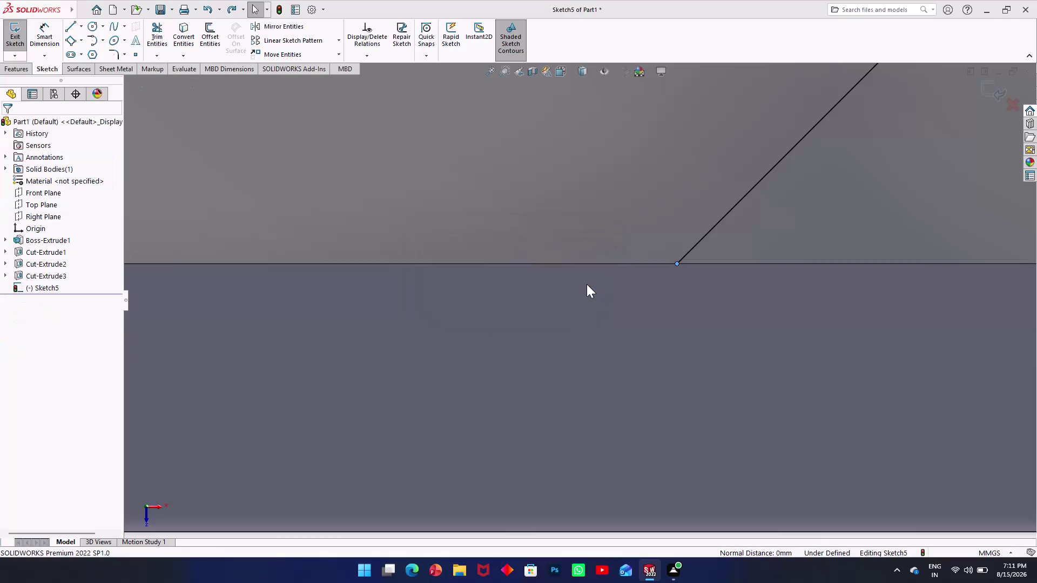
Exit the sketch and start a Rib feature from Sketch5's 45° corner line.
click(11, 36)
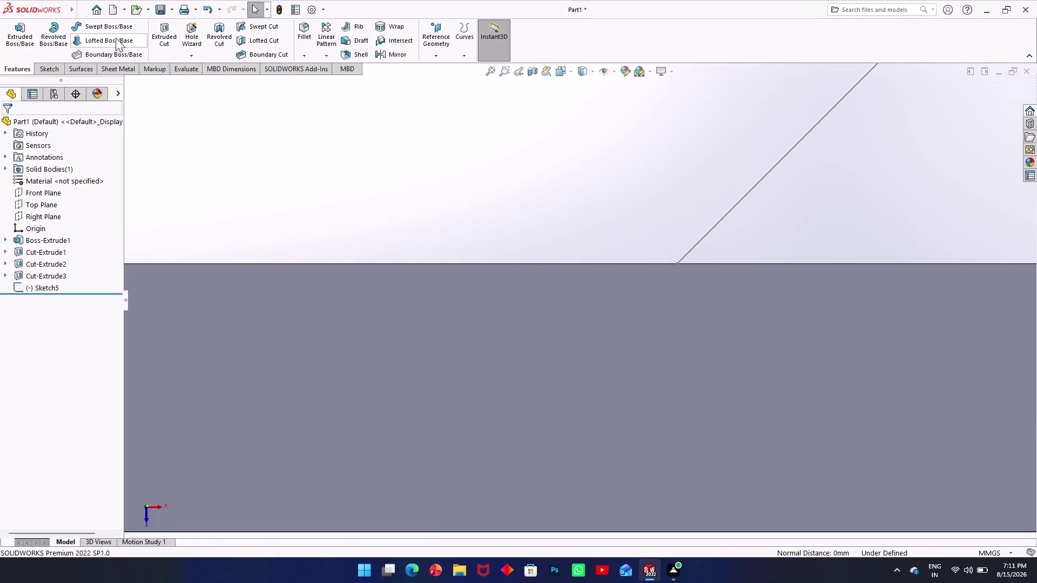
scroll(down, 3)
scroll(up, 3)
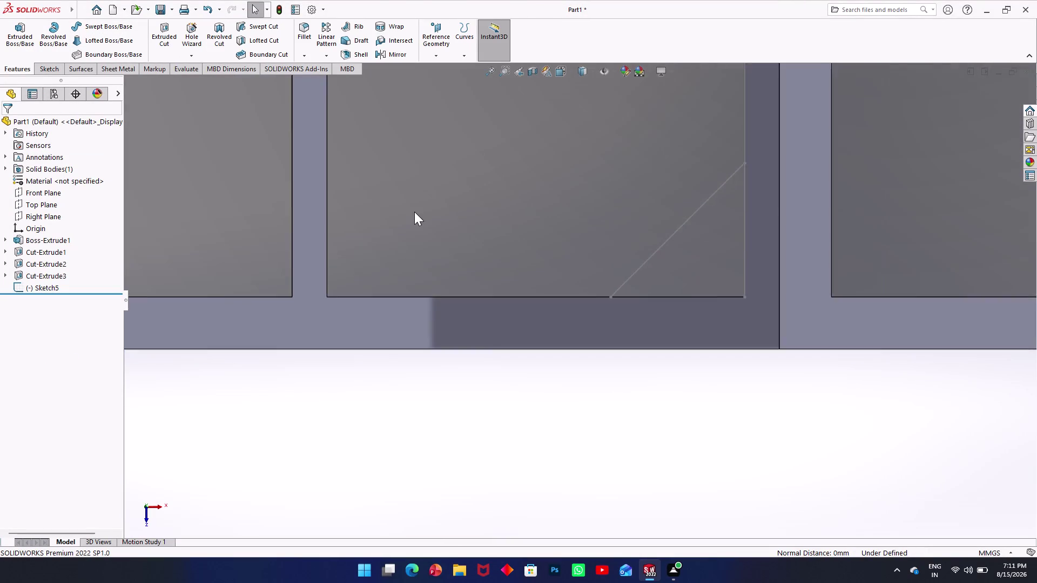
scroll(up, 3)
scroll(down, 3)
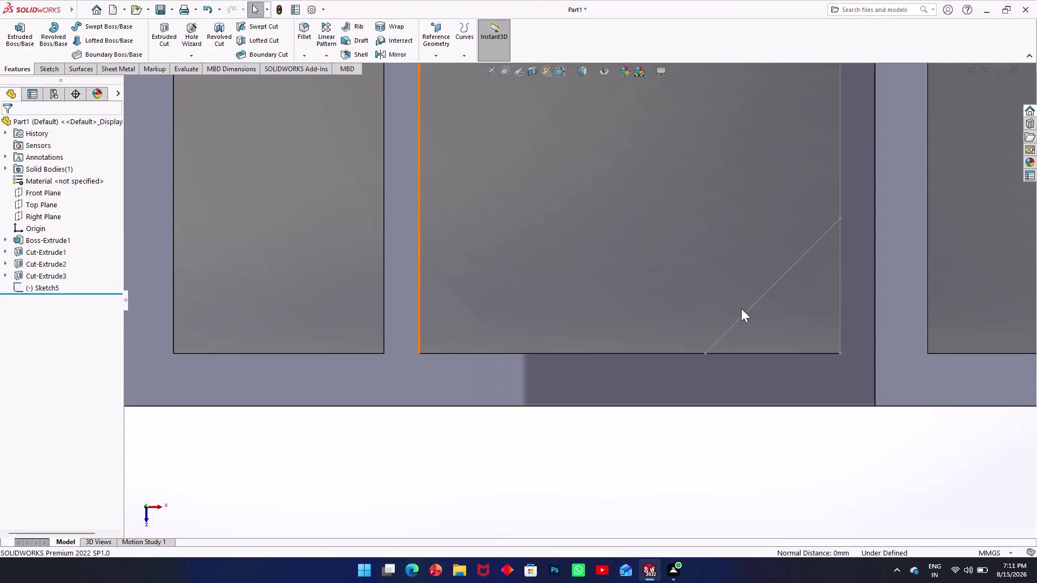
click(745, 314)
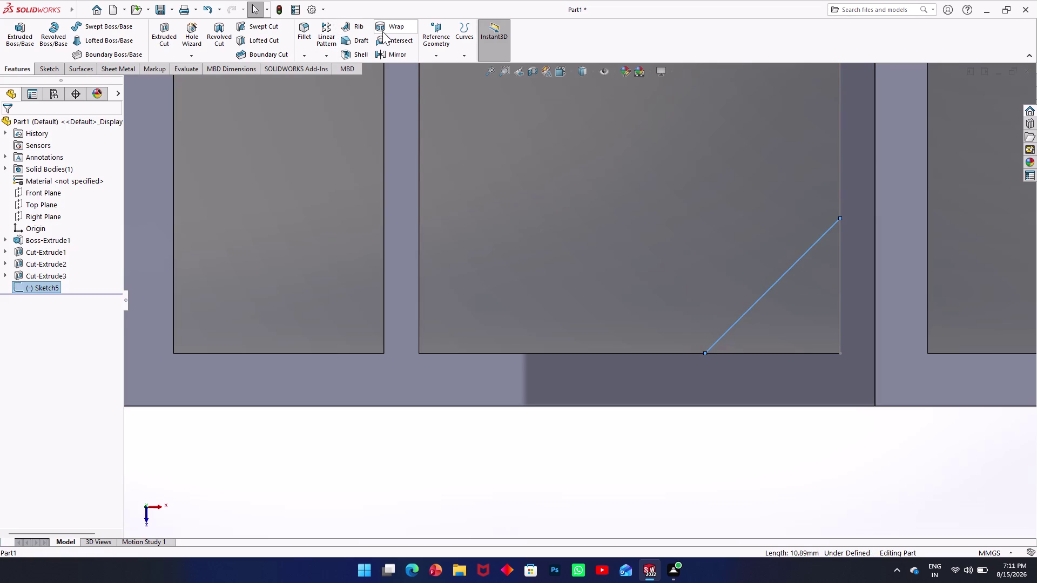
click(367, 29)
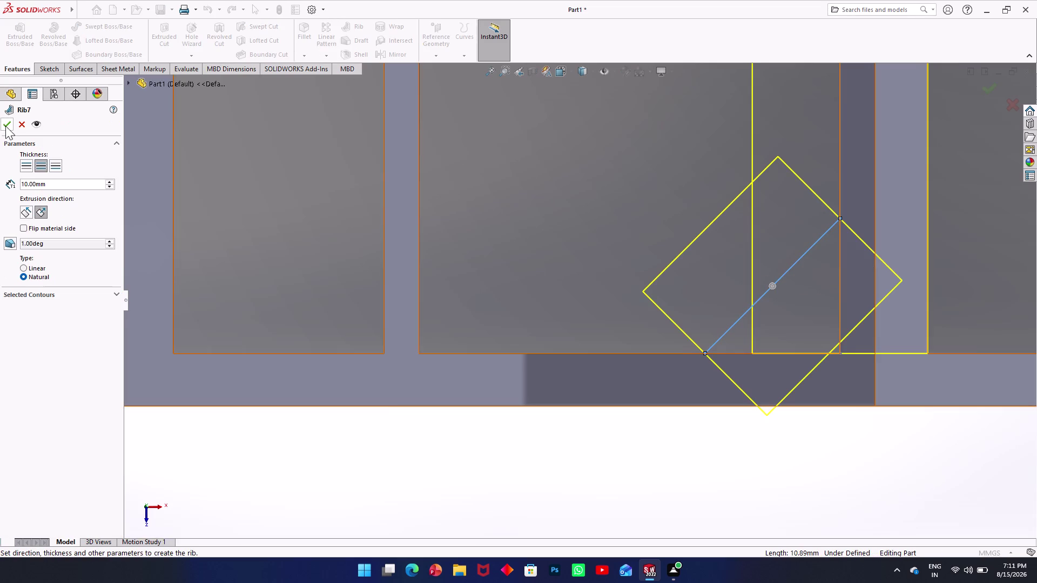
Set the rib thickness to 0.5 mm and try to create the rib.
drag(66, 181, 11, 185)
text(0.5)
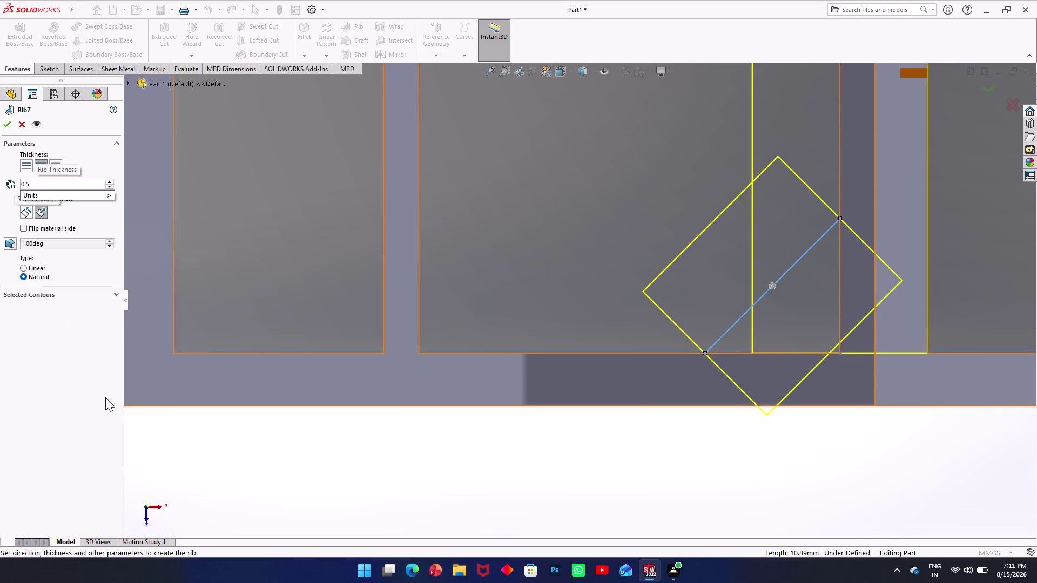
click(206, 486)
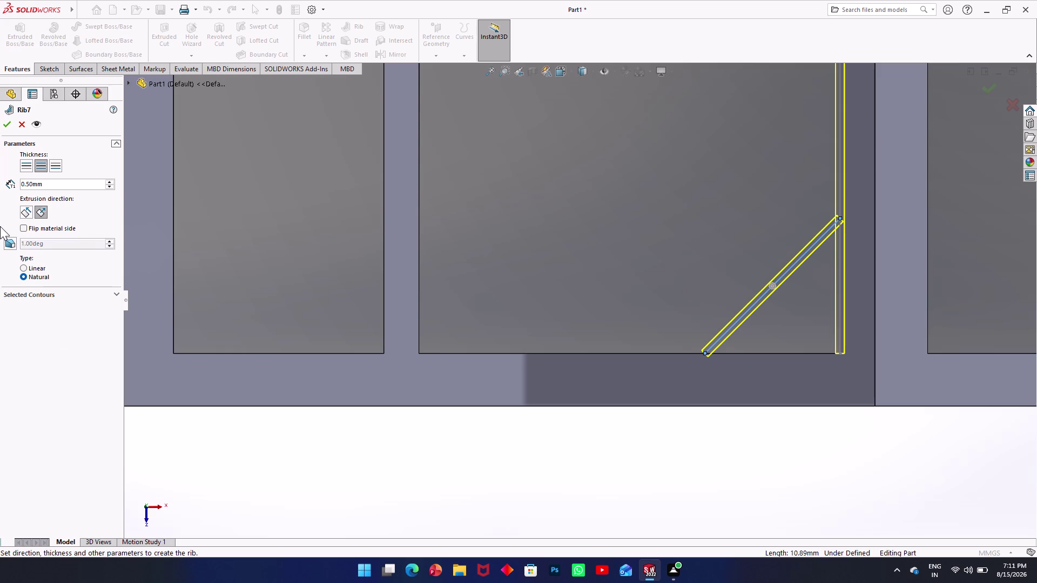
click(9, 125)
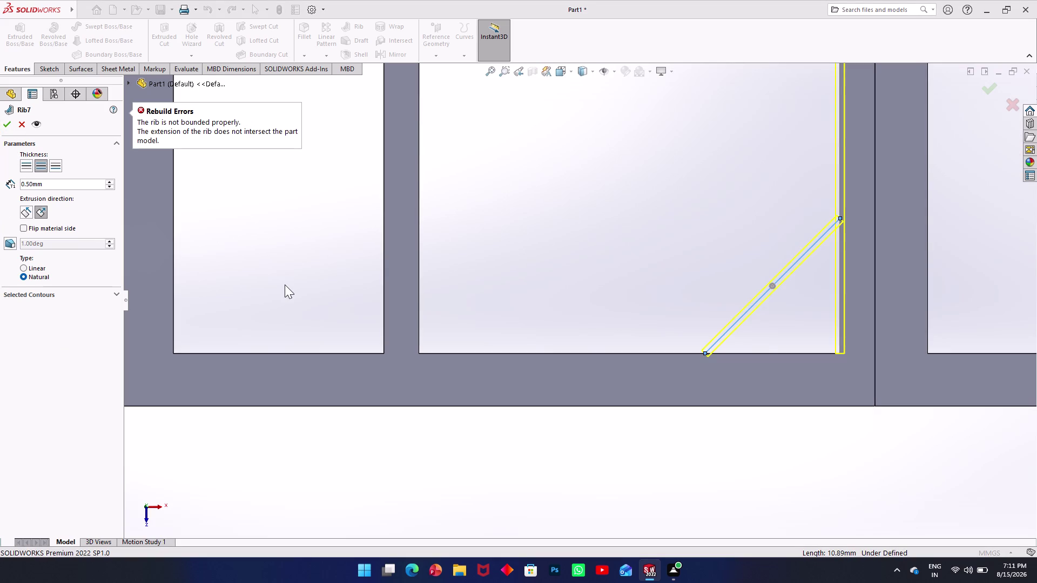
Undo and cancel the failed rib after the rebuild error.
key(ctrl+z)
key(ctrl+z)
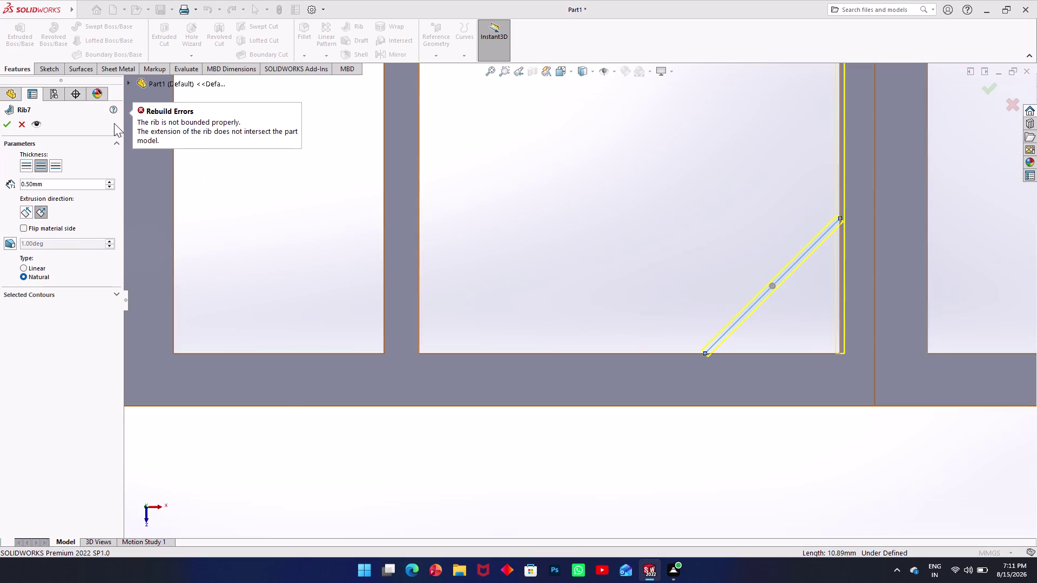
click(21, 127)
key(ctrl+z)
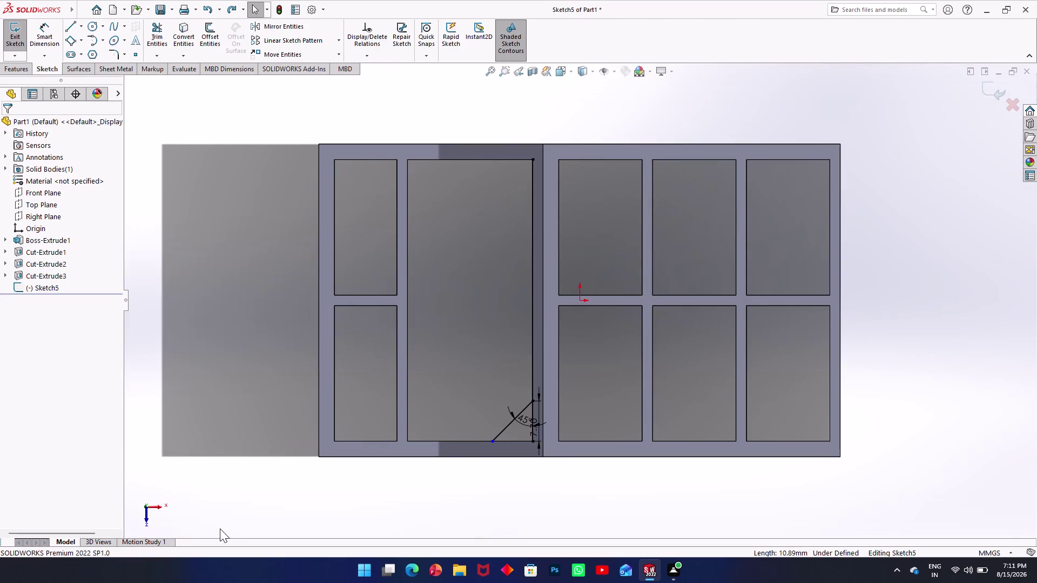
Move the corner line's lower endpoint slightly up in Sketch5.
scroll(down, 3)
scroll(down, 3)
scroll(down, 3)
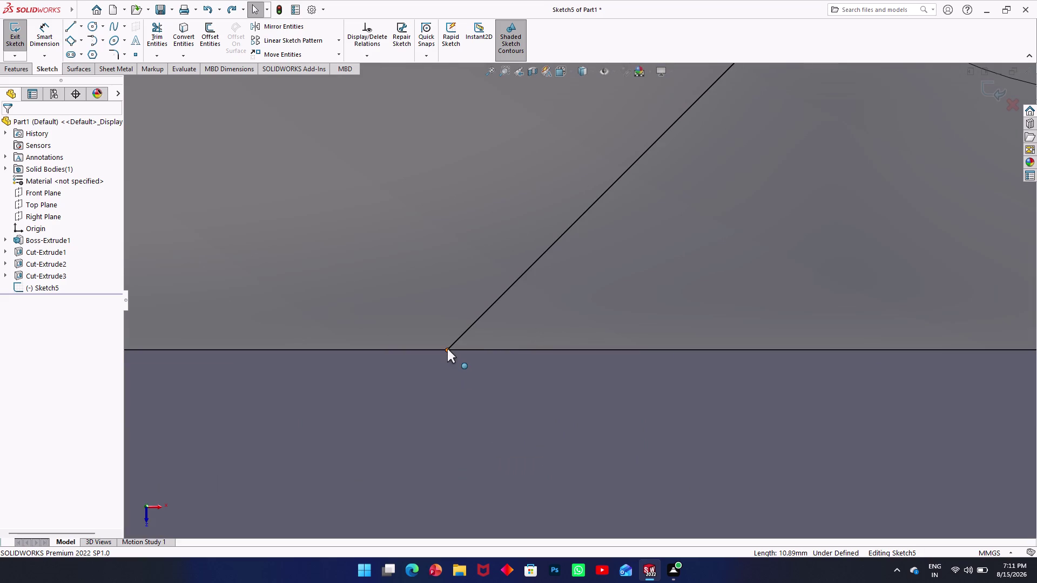
drag(448, 349, 478, 279)
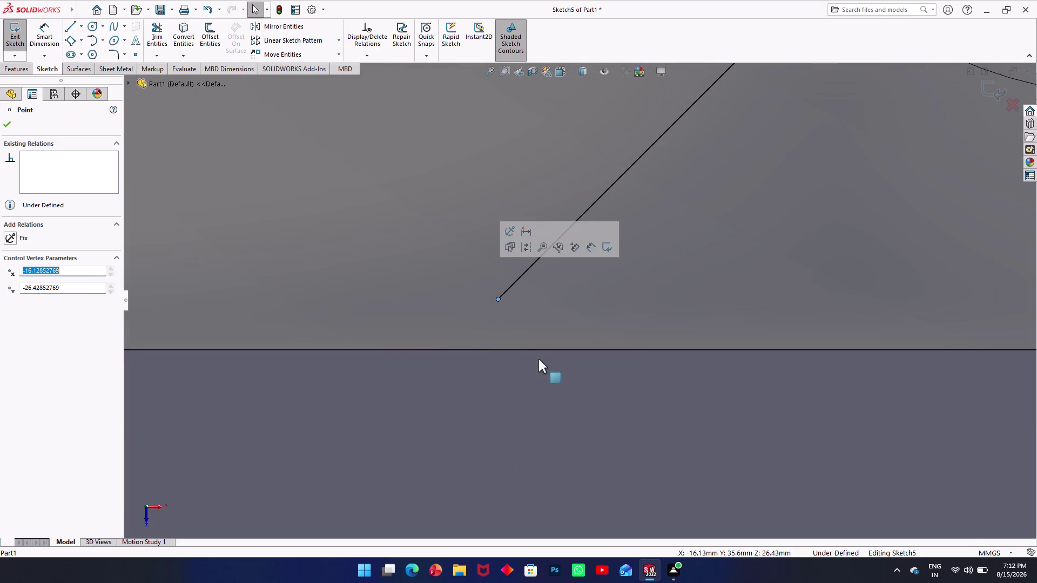
scroll(up, 3)
scroll(up, 3)
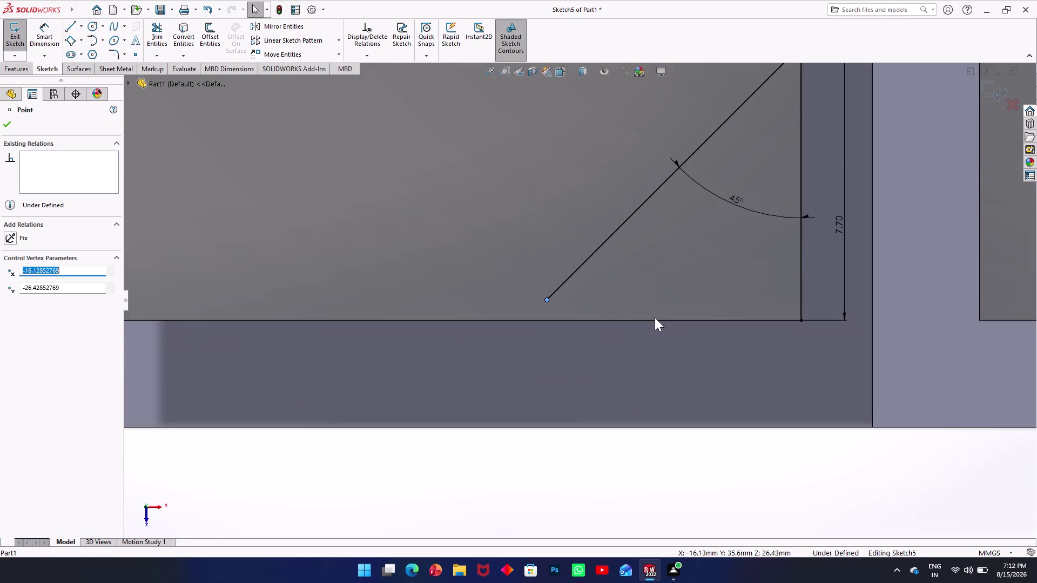
Make the line's lower endpoint coincident with the pocket's bottom edge and exit the sketch.
click(652, 321)
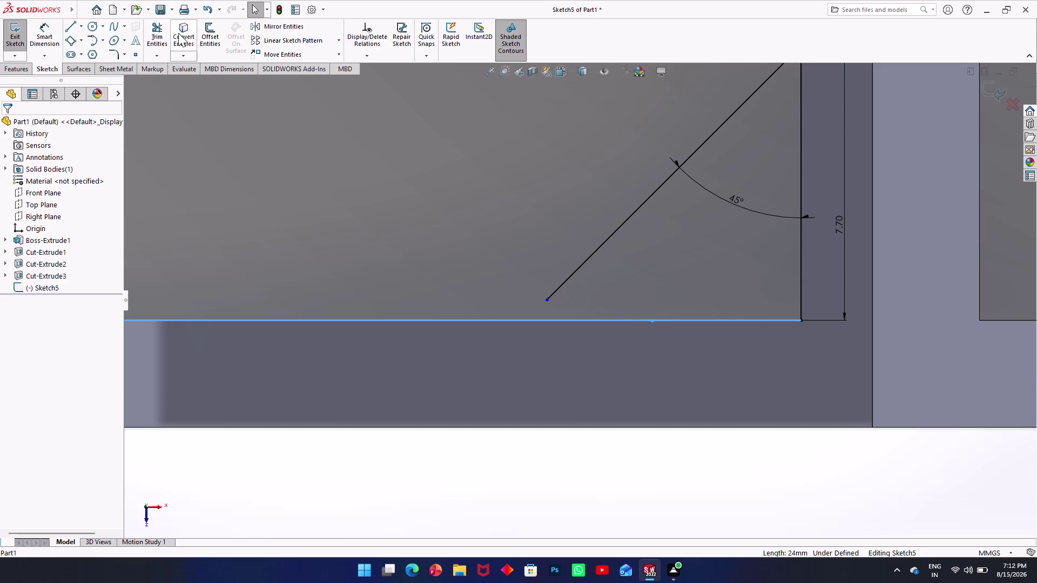
click(178, 33)
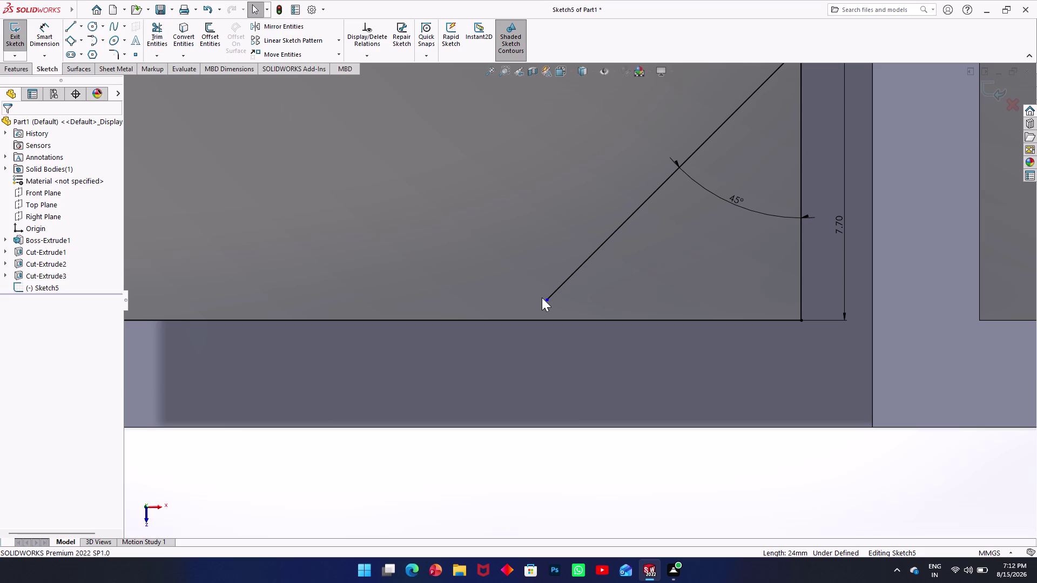
click(544, 299)
click(543, 320)
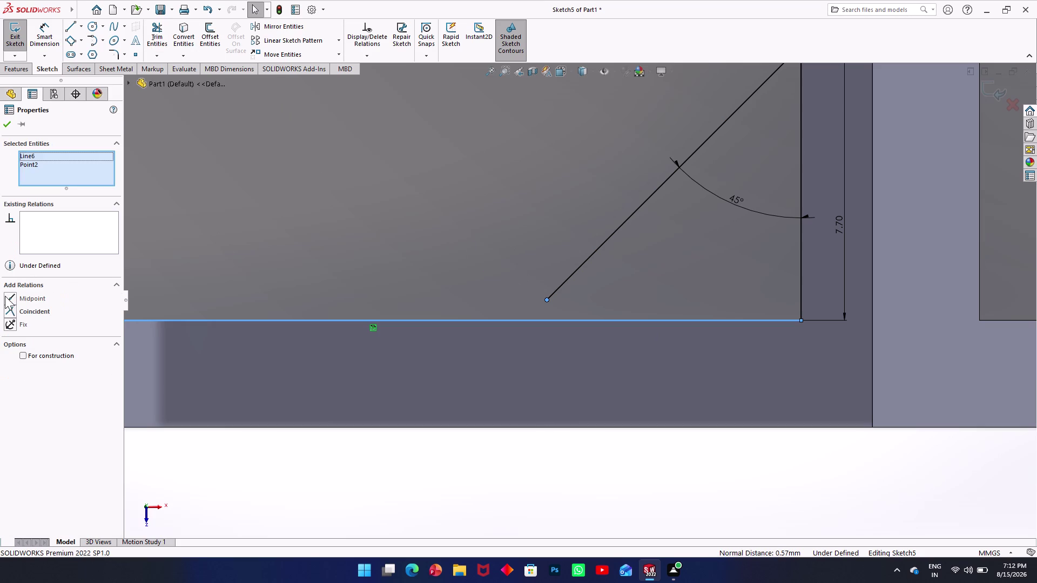
click(15, 308)
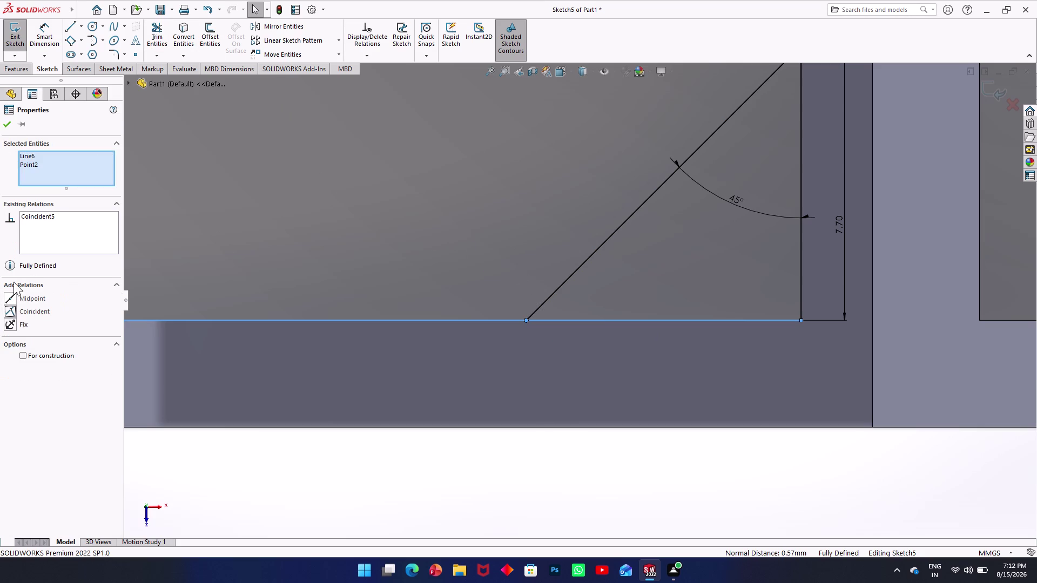
click(0, 122)
click(9, 128)
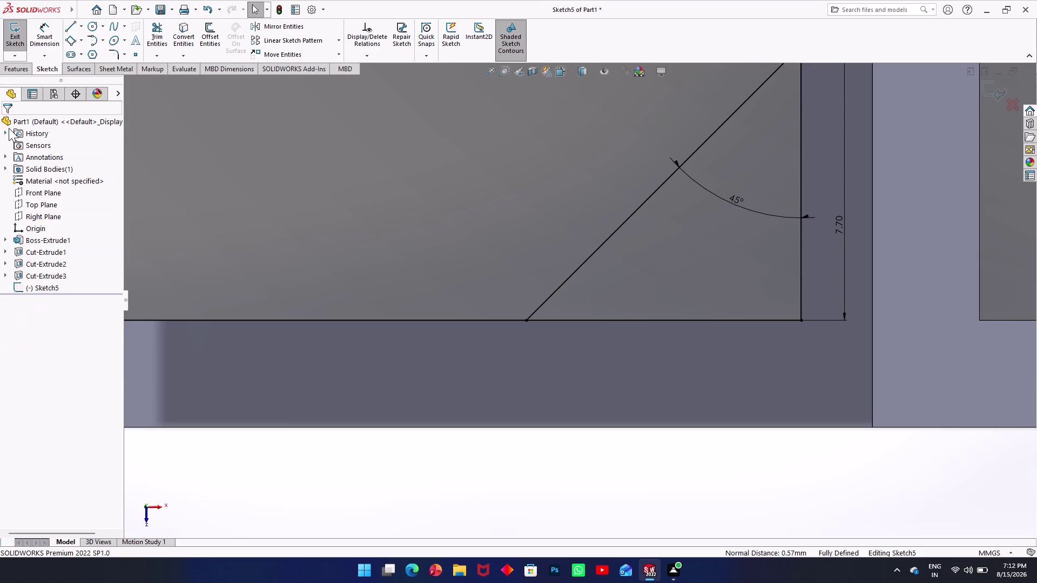
click(23, 33)
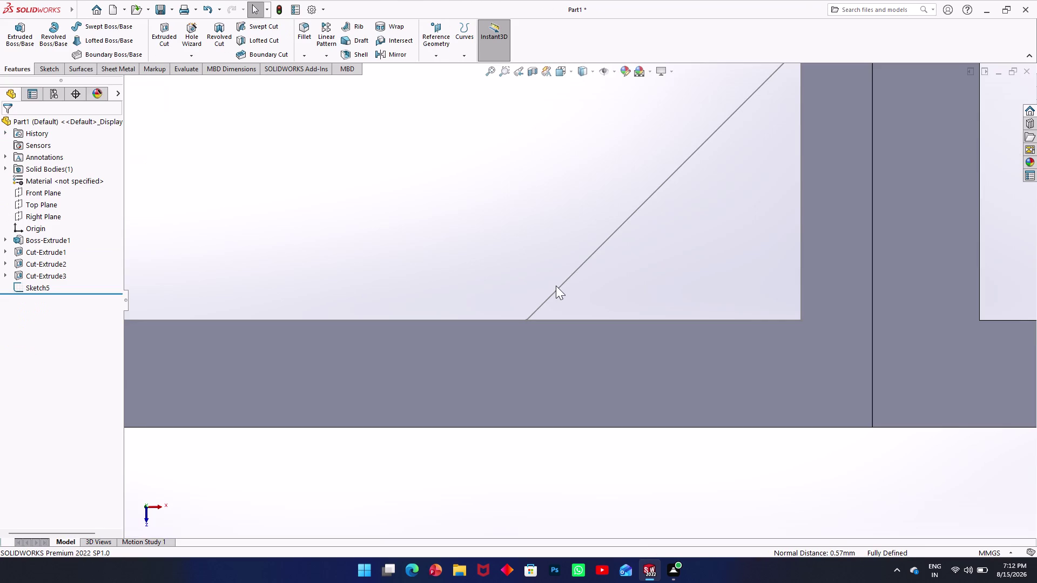
click(555, 286)
click(559, 288)
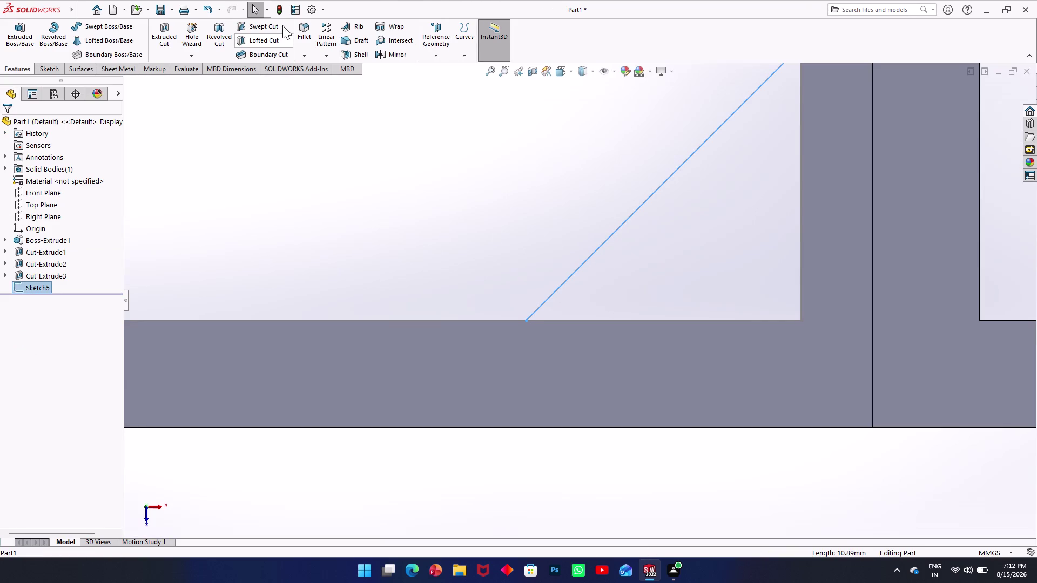
click(366, 24)
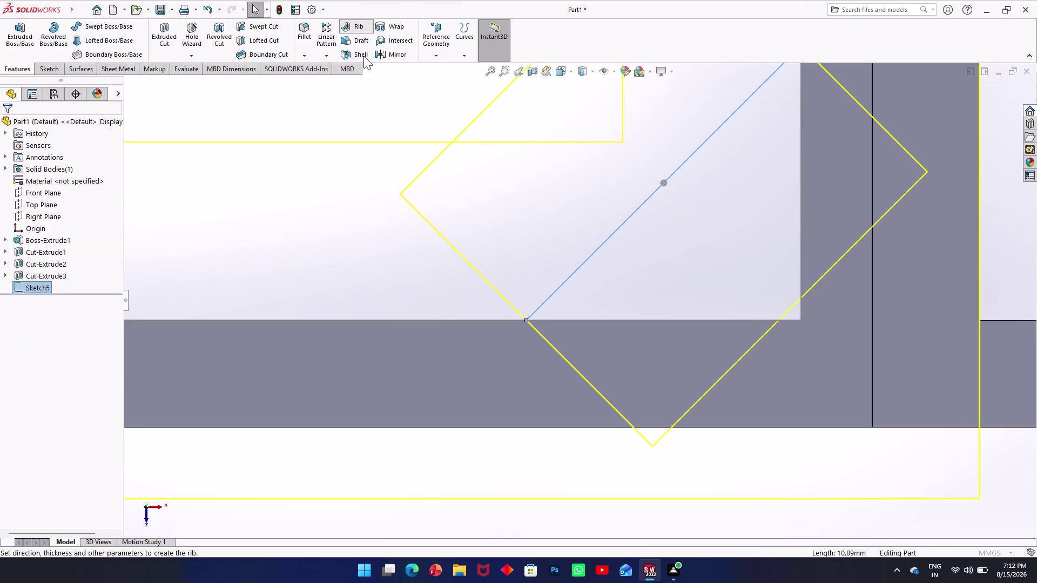
drag(52, 185, 38, 183)
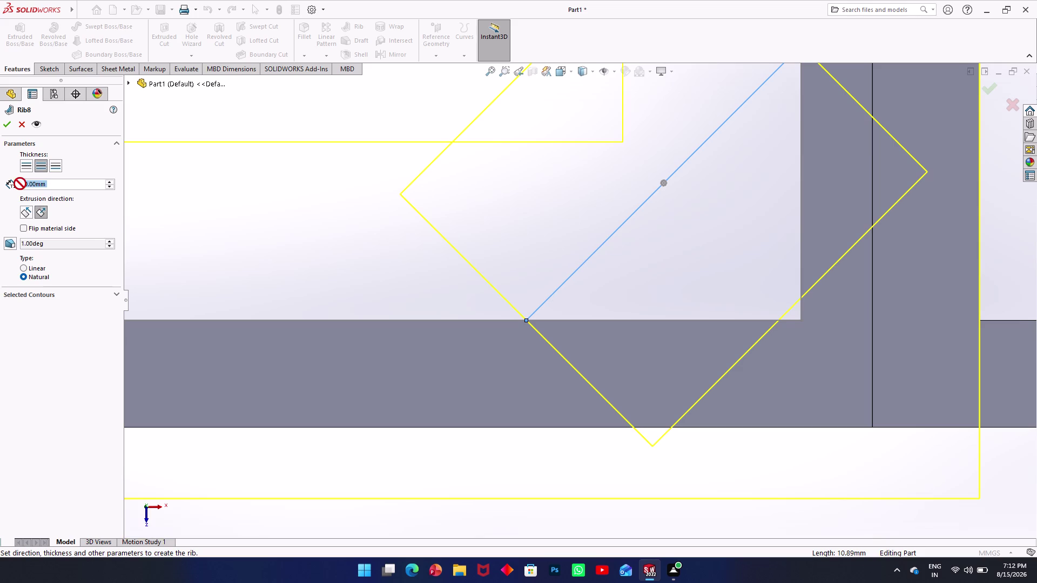
drag(38, 183, 20, 184)
text(0.)
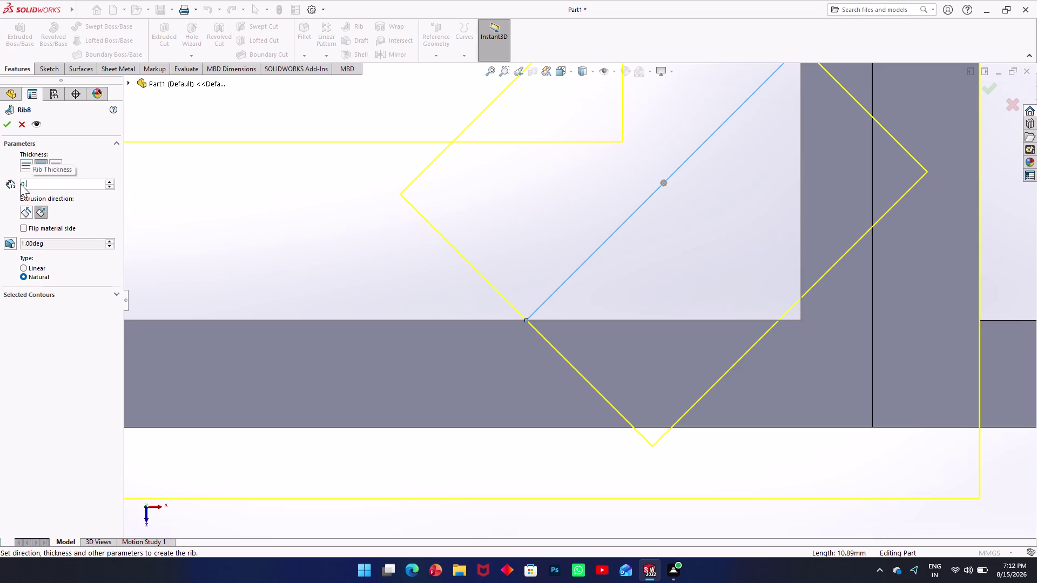
key(5)
key(Return)
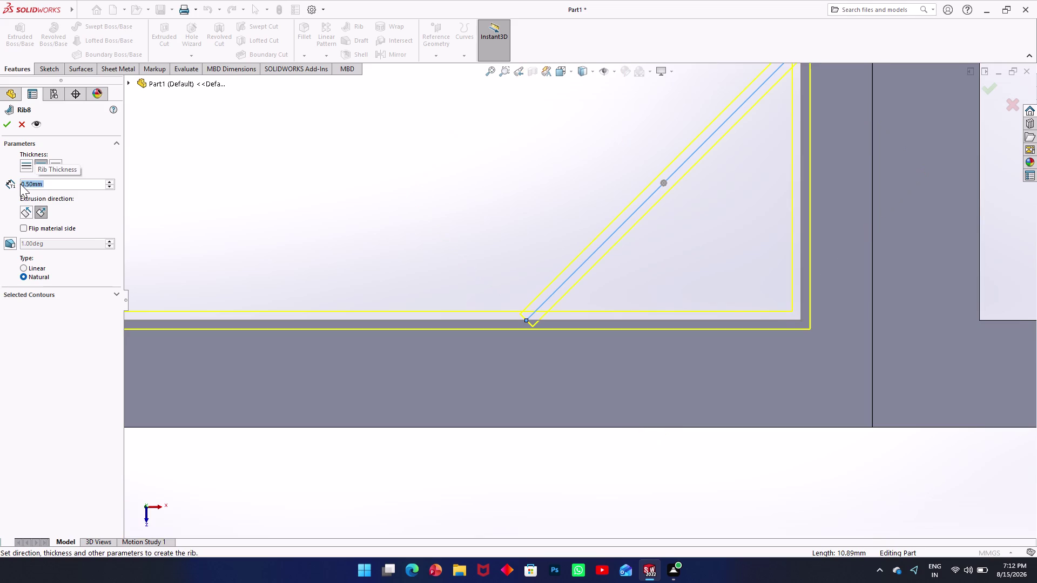
scroll(up, 3)
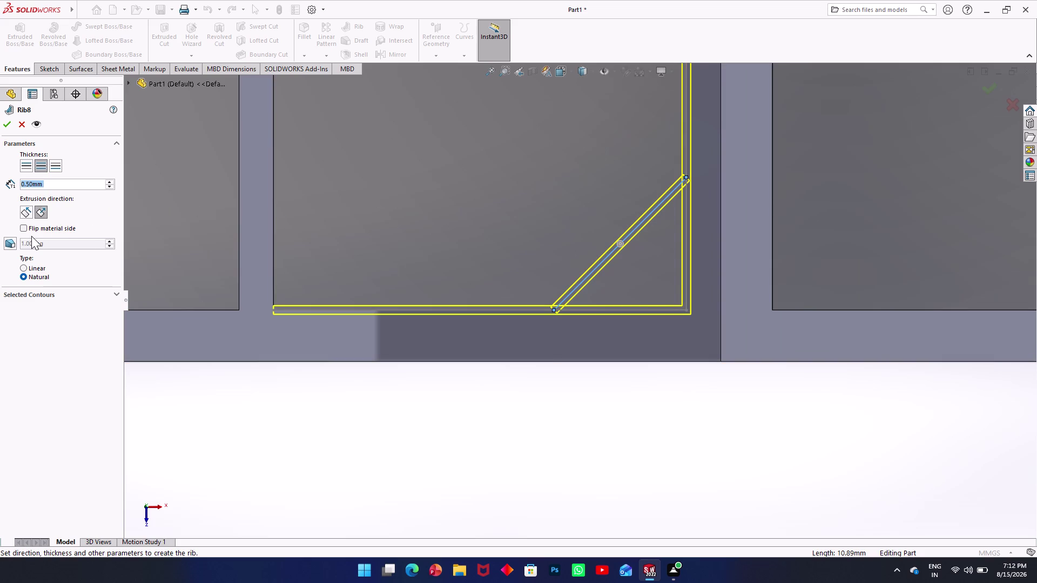
middle_drag(402, 272, 434, 300)
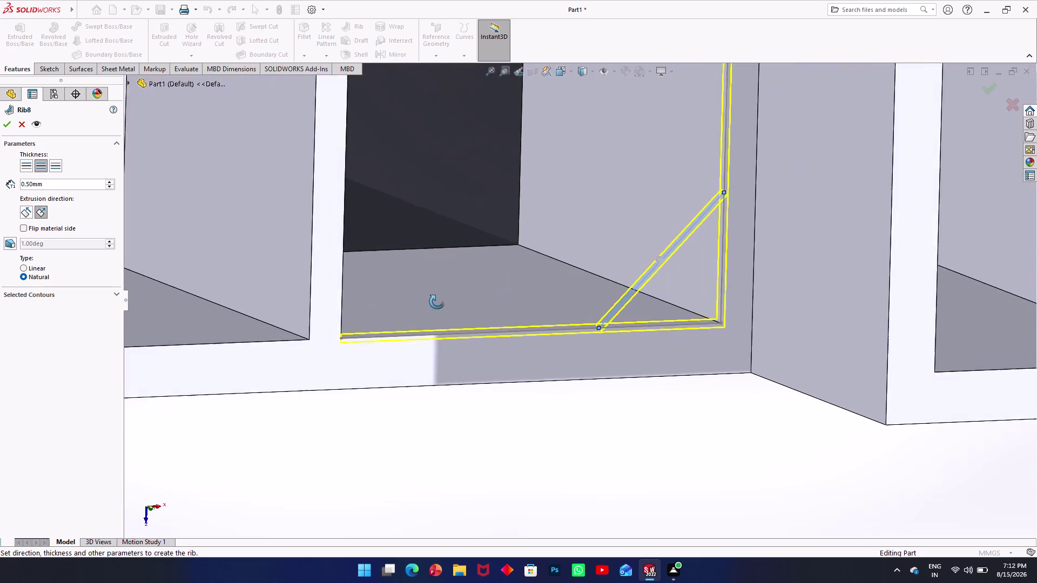
middle_drag(434, 300, 454, 320)
scroll(up, 3)
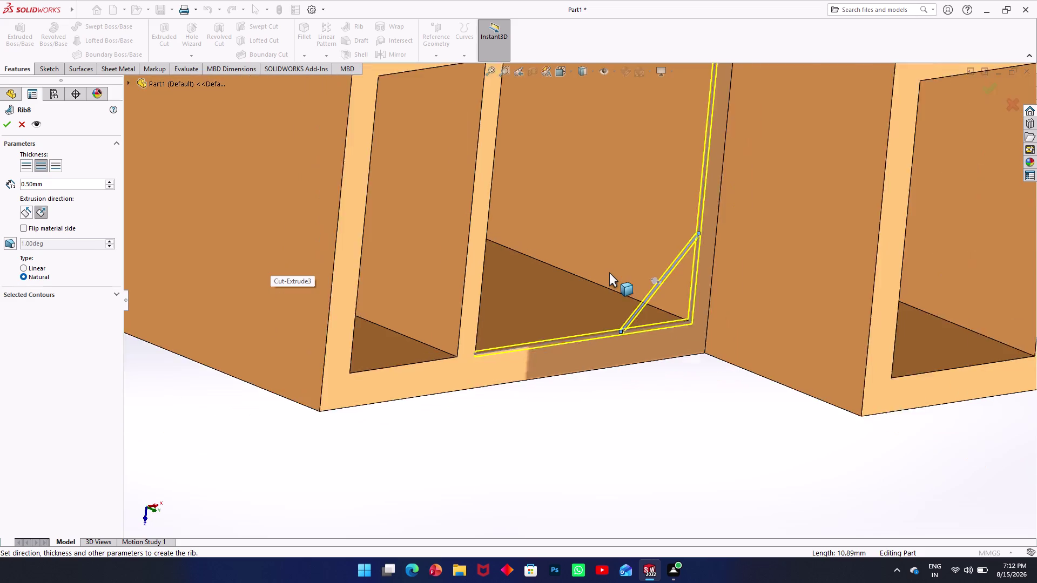
scroll(up, 3)
scroll(down, 3)
scroll(down, 3)
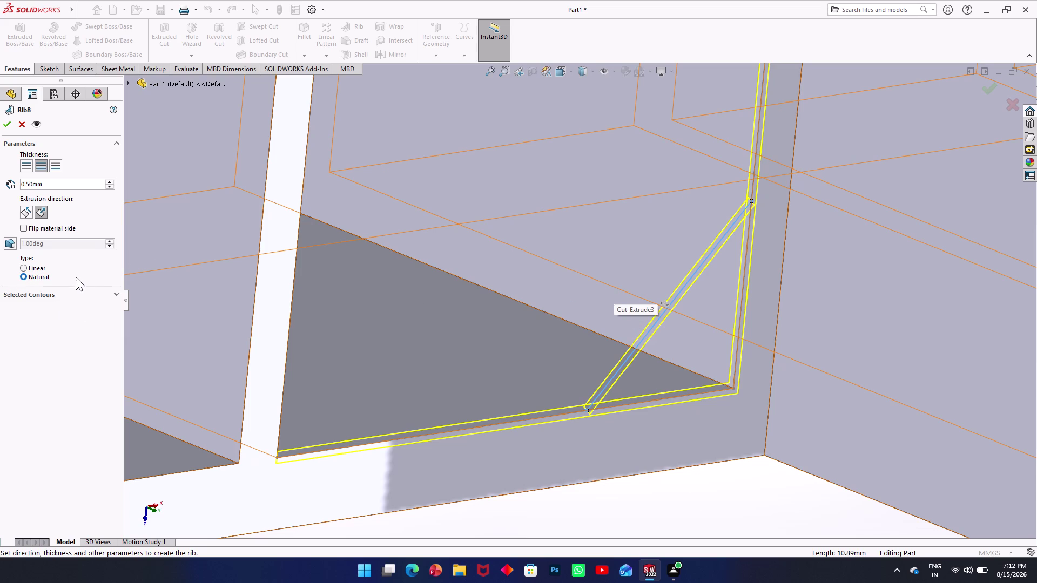
click(7, 128)
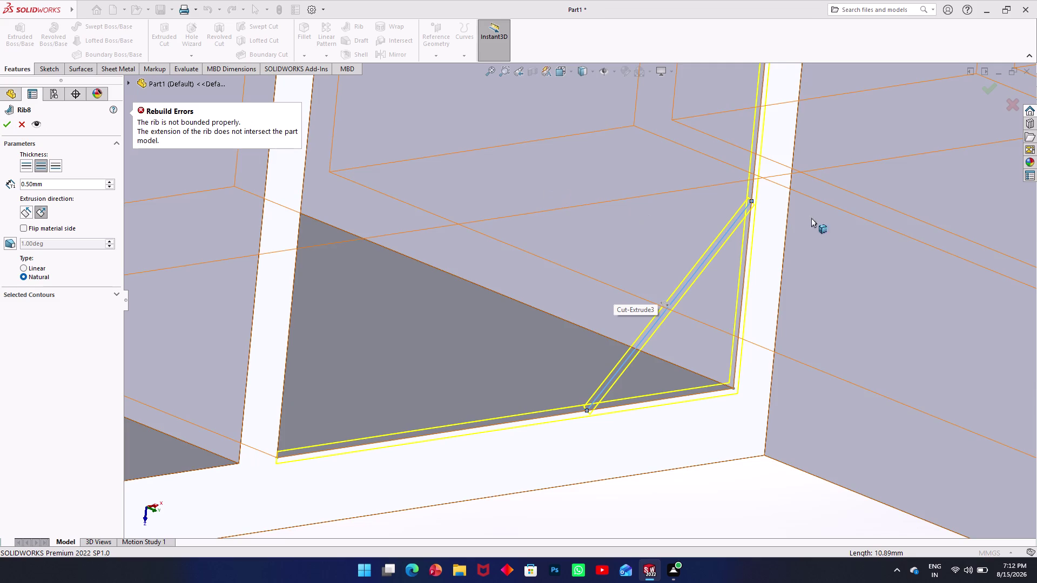
scroll(up, 3)
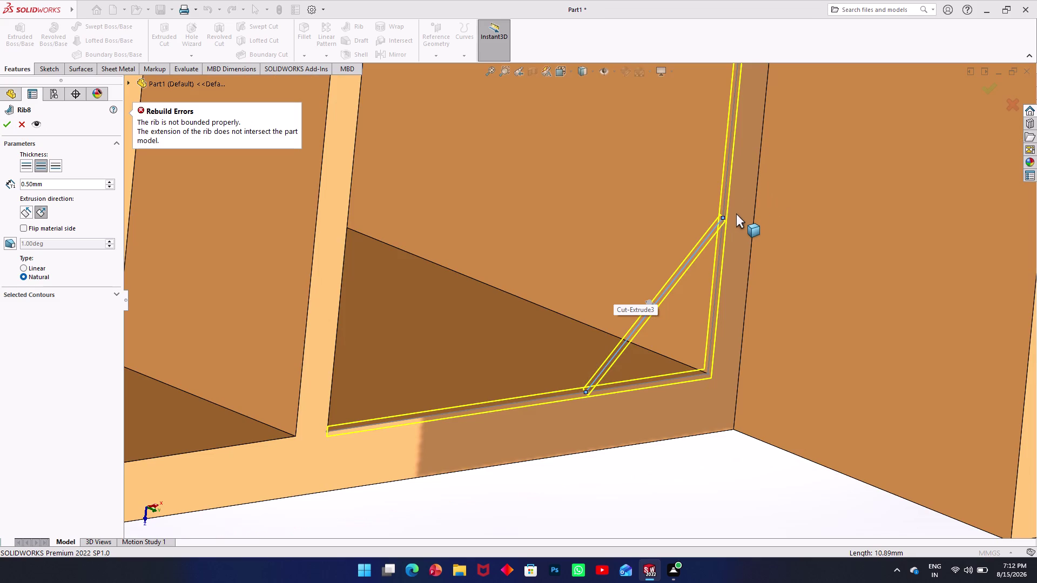
click(731, 490)
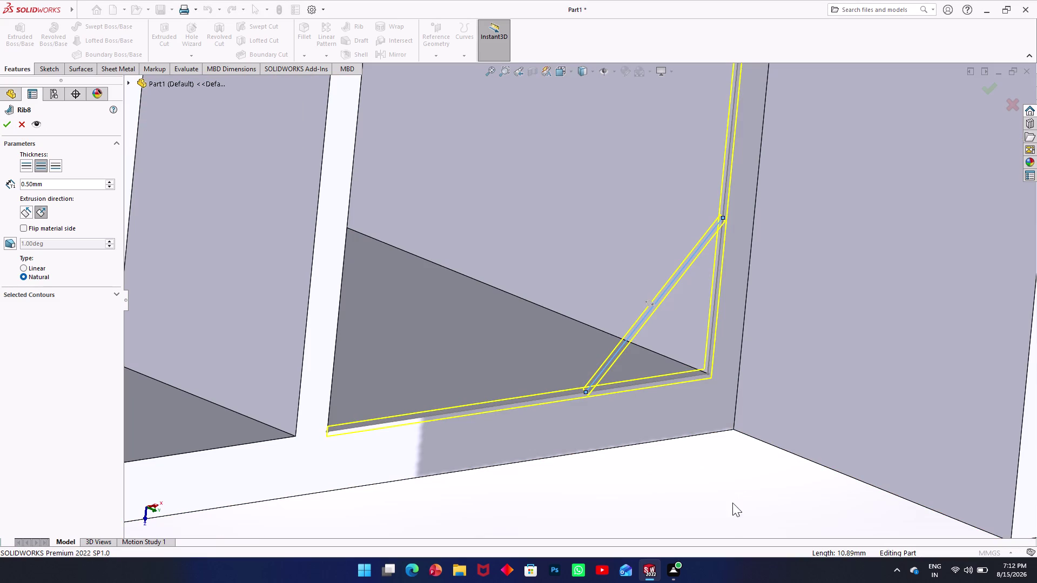
key(ctrl+z)
key(ctrl+z)
key(ctrl+z)
key(Escape)
key(ctrl+z)
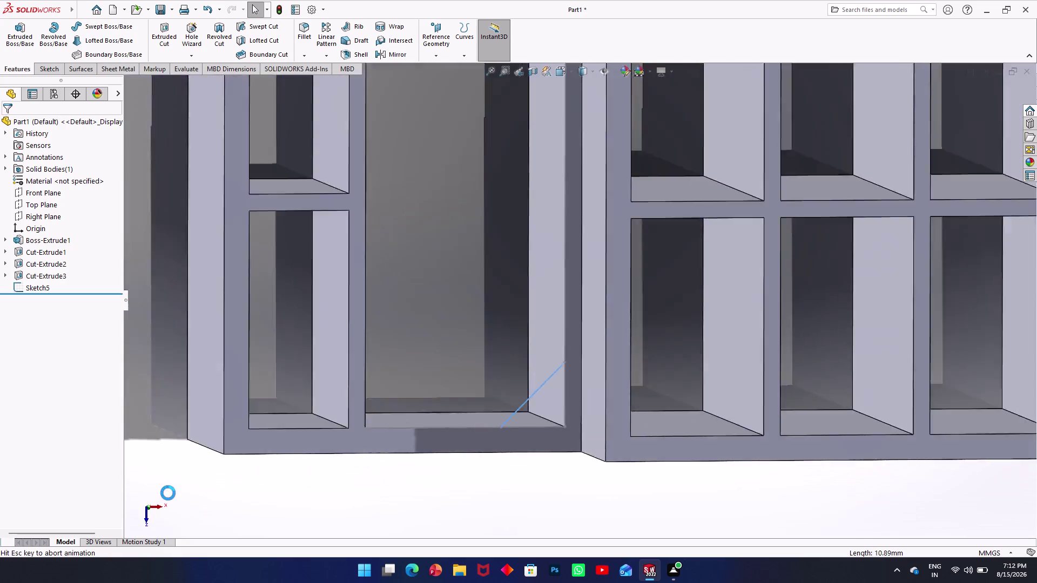
Draw the first grid line inside the pocket toward the upper right.
key(ctrl+z)
scroll(up, 3)
scroll(down, 3)
scroll(down, 3)
scroll(down, 3)
scroll(down, 3)
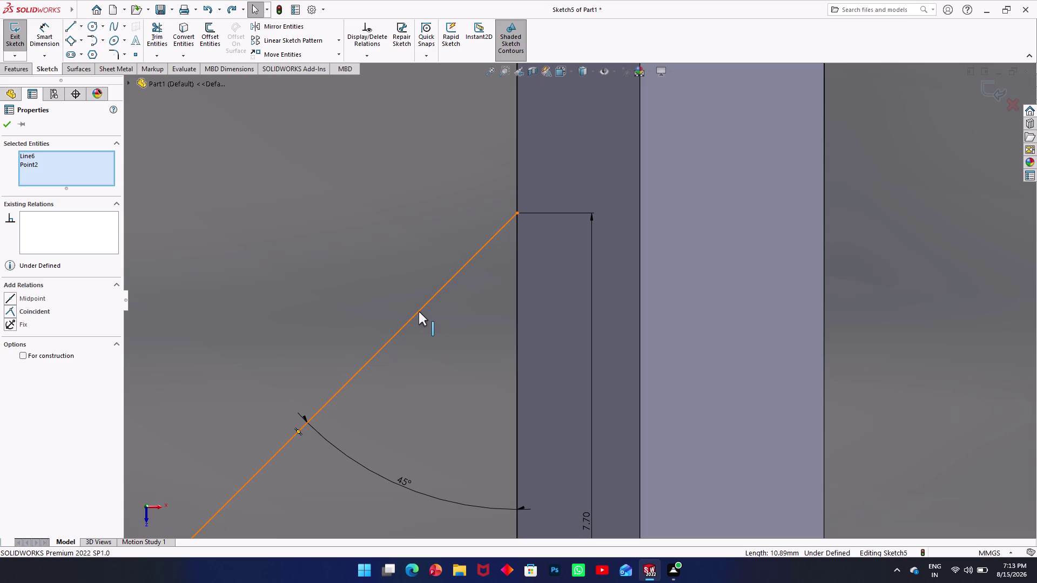
scroll(up, 3)
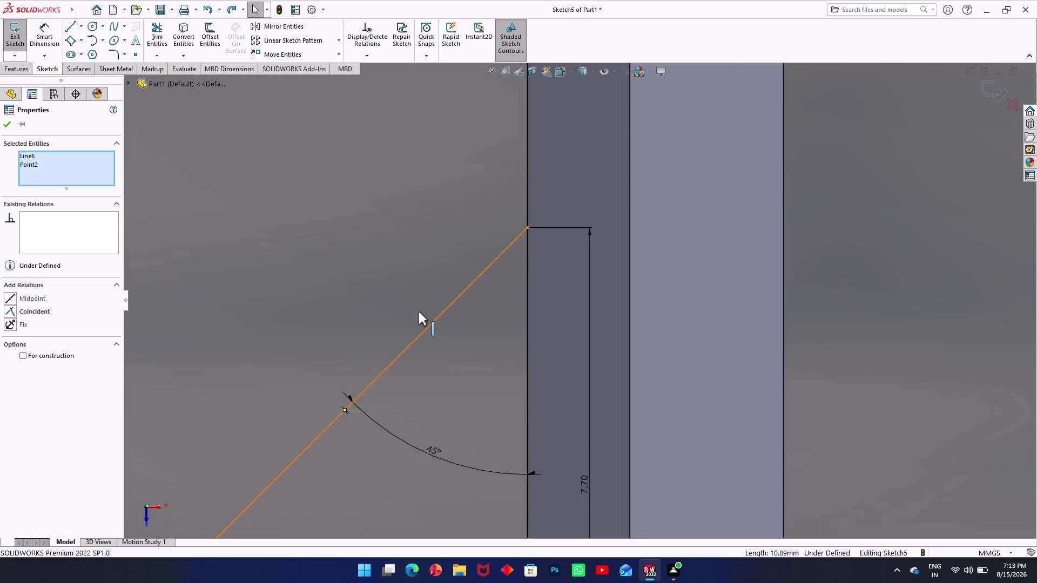
scroll(up, 3)
scroll(up, 3)
scroll(up, 3)
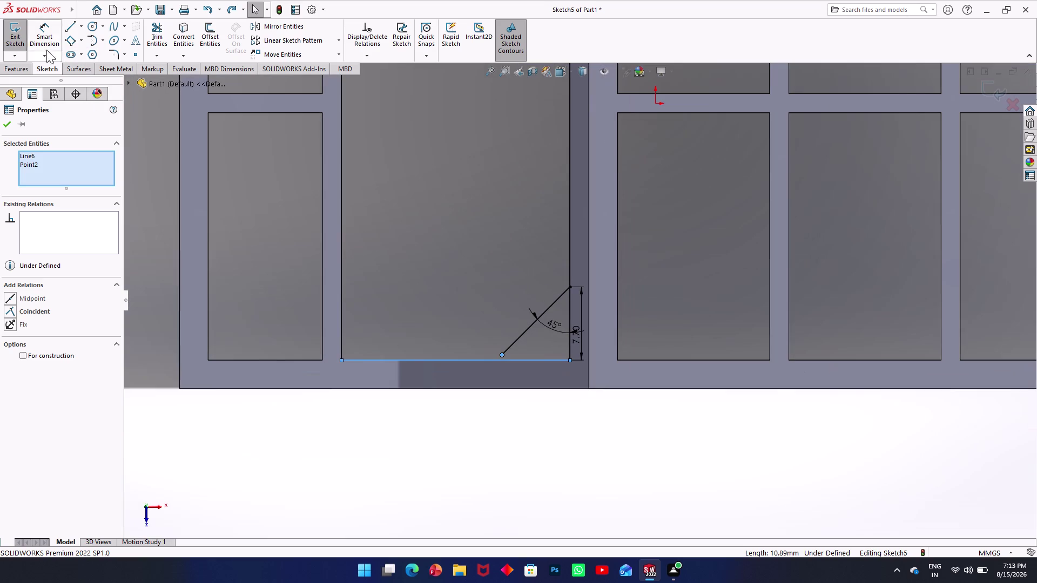
click(67, 28)
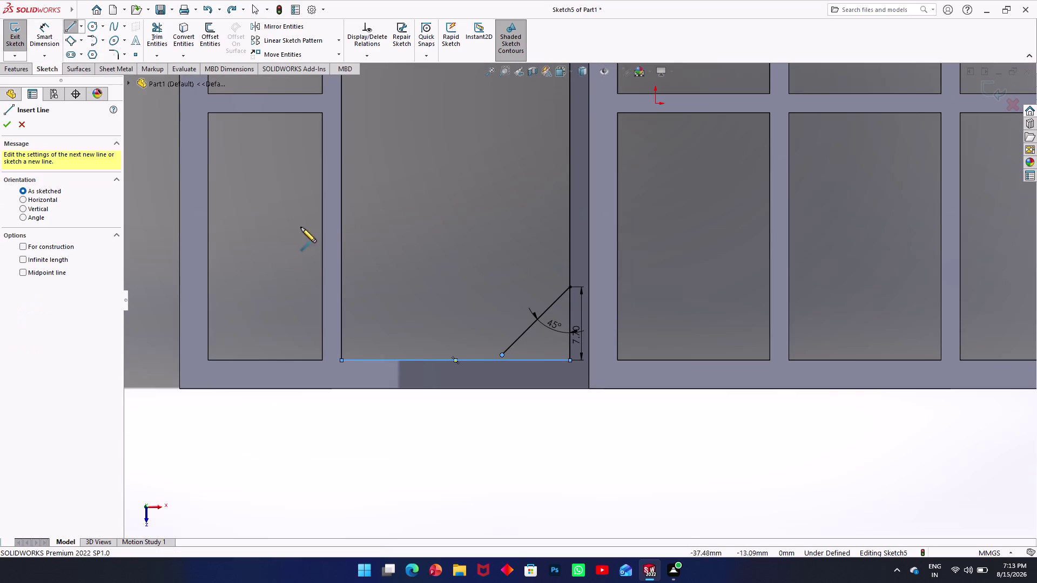
click(372, 243)
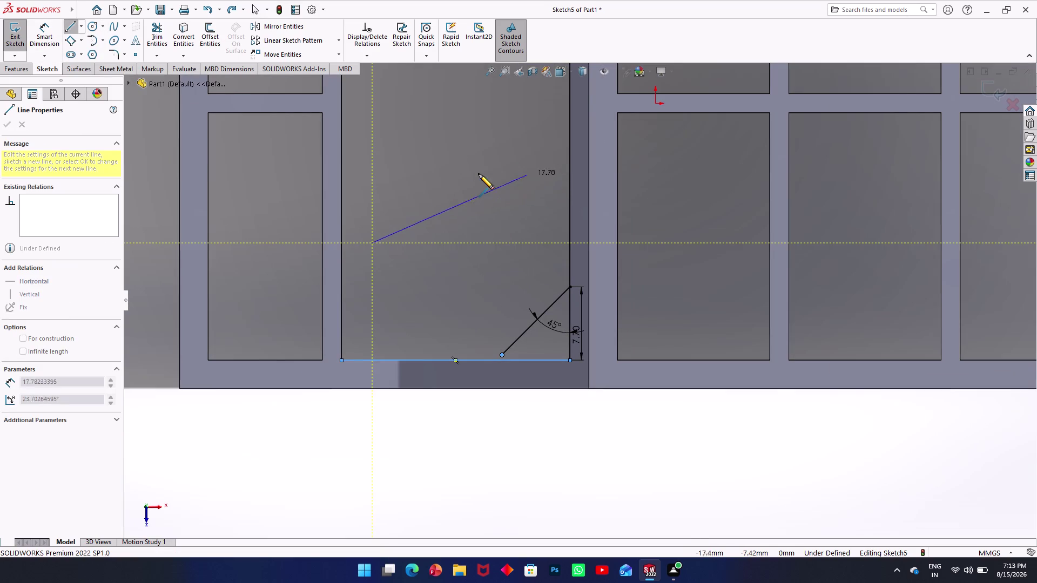
click(479, 174)
key(Escape)
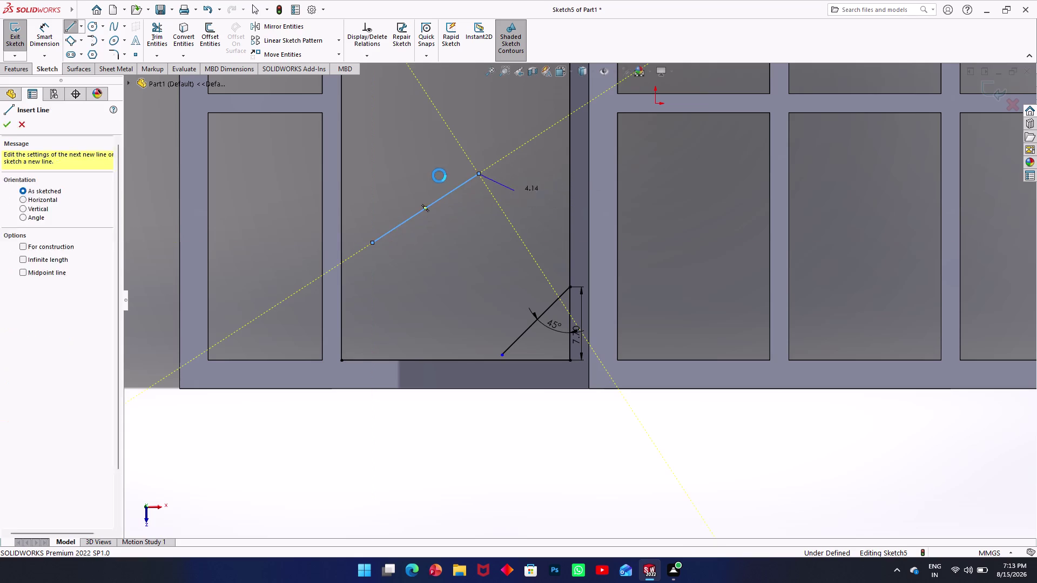
Restore the face-on sketch view and draw a second line crossing the first.
key(space)
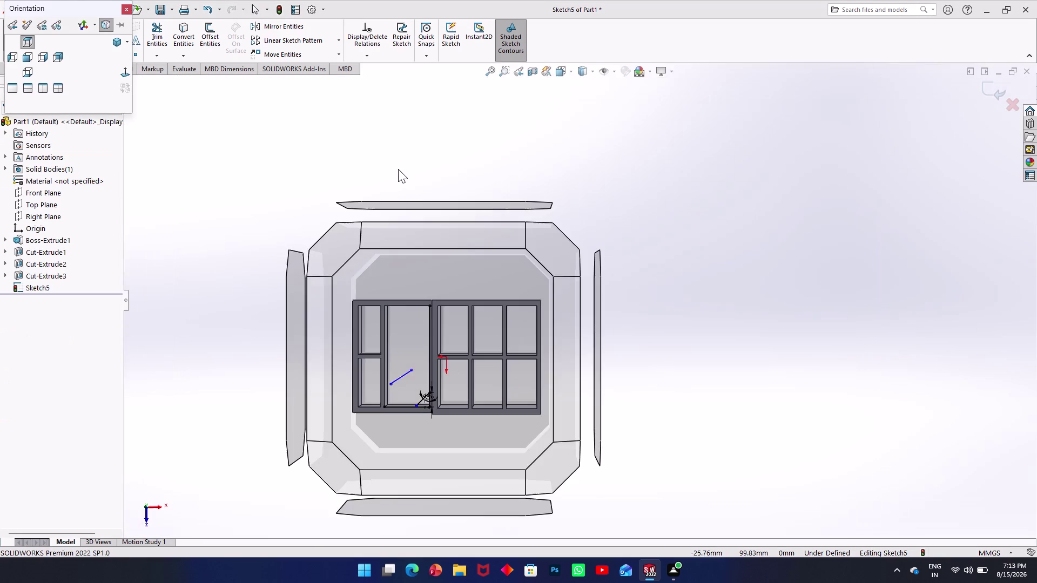
key(Escape)
key(l)
key(space)
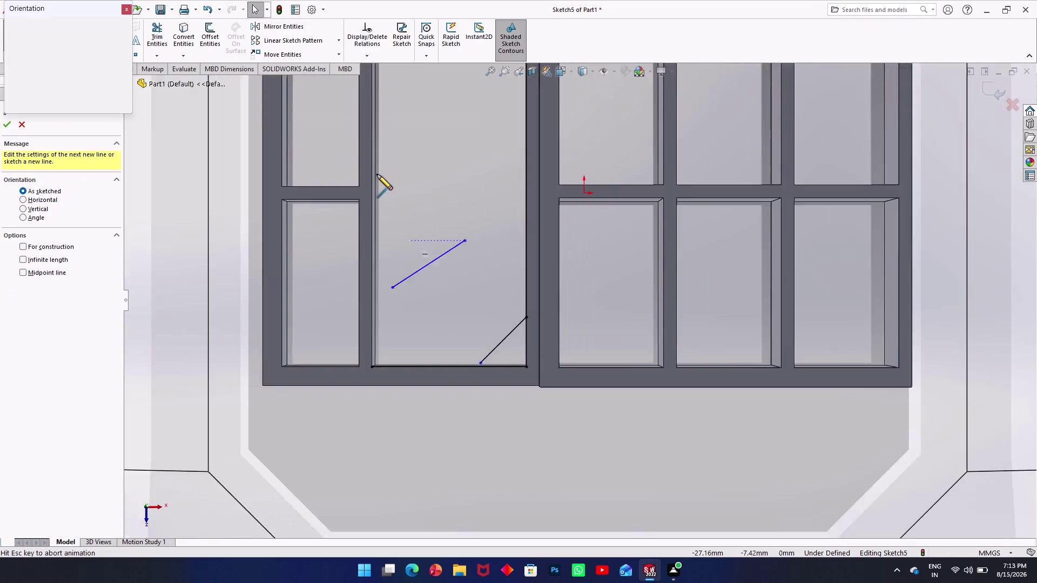
key(l)
click(373, 179)
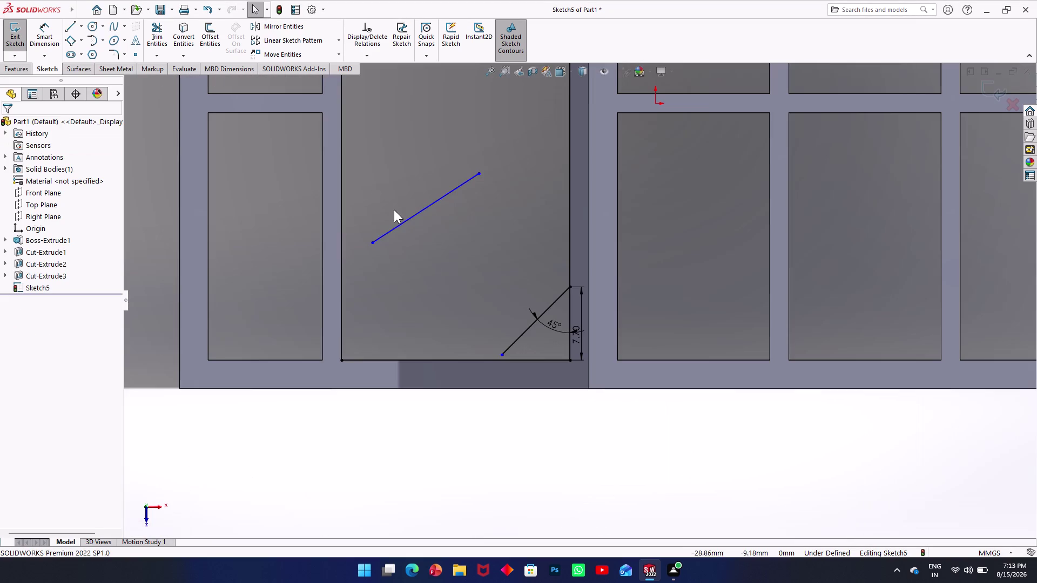
key(l)
click(383, 197)
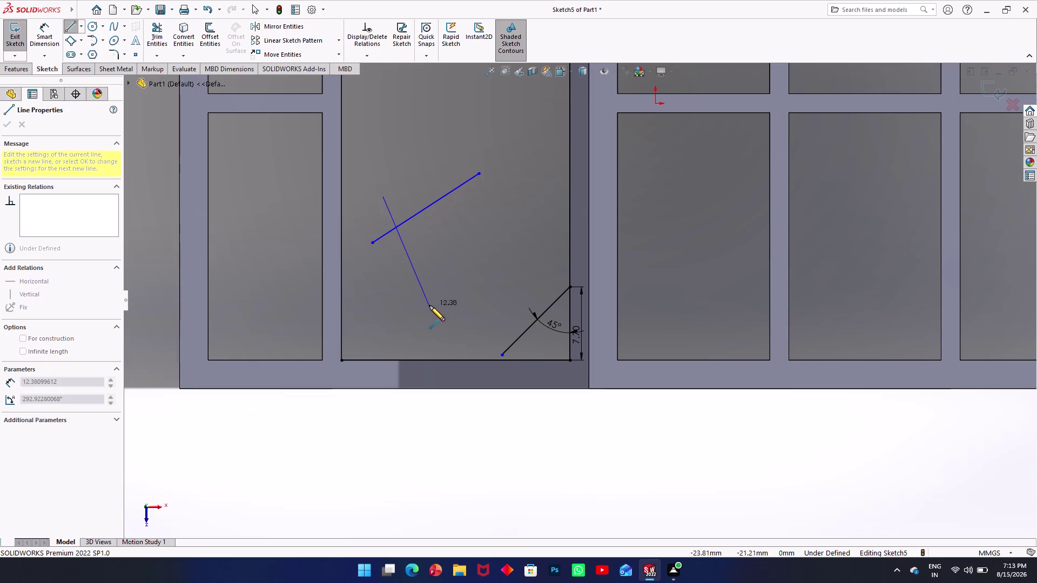
click(435, 316)
key(Escape)
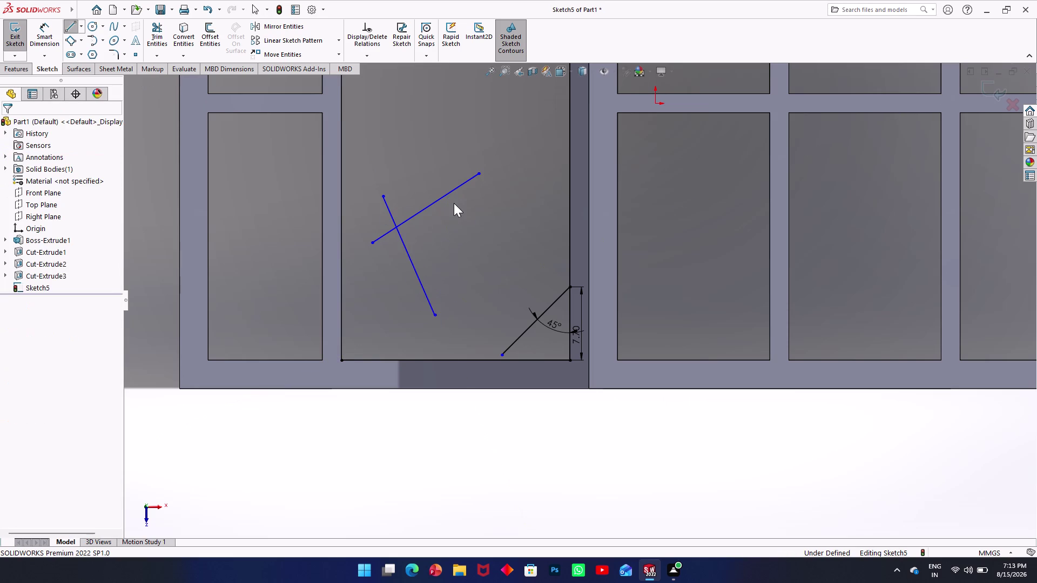
Draw third and fourth lines parallel to the first two, then exit the sketch.
key(l)
click(445, 176)
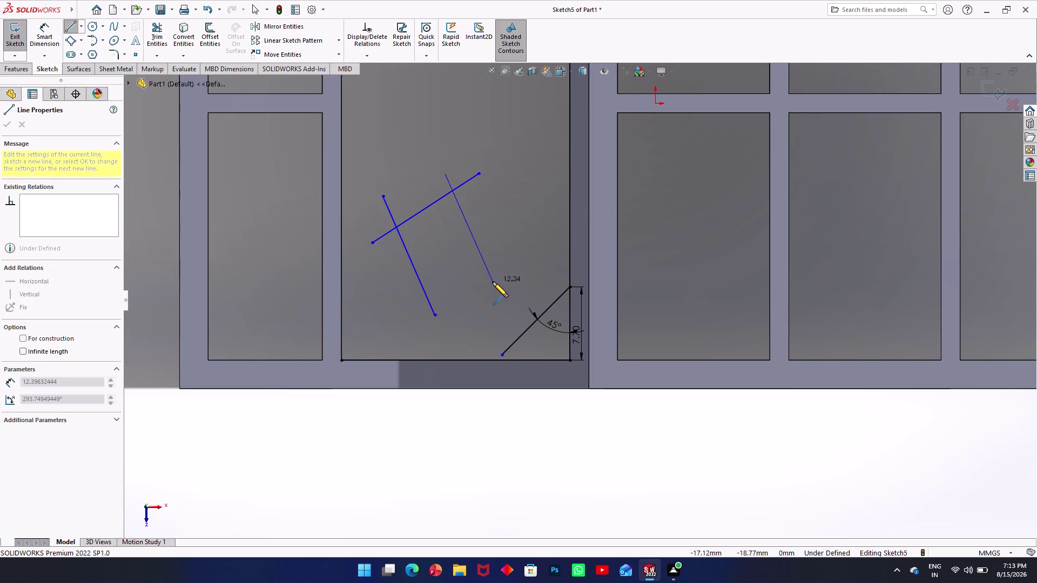
click(492, 282)
key(l)
click(390, 305)
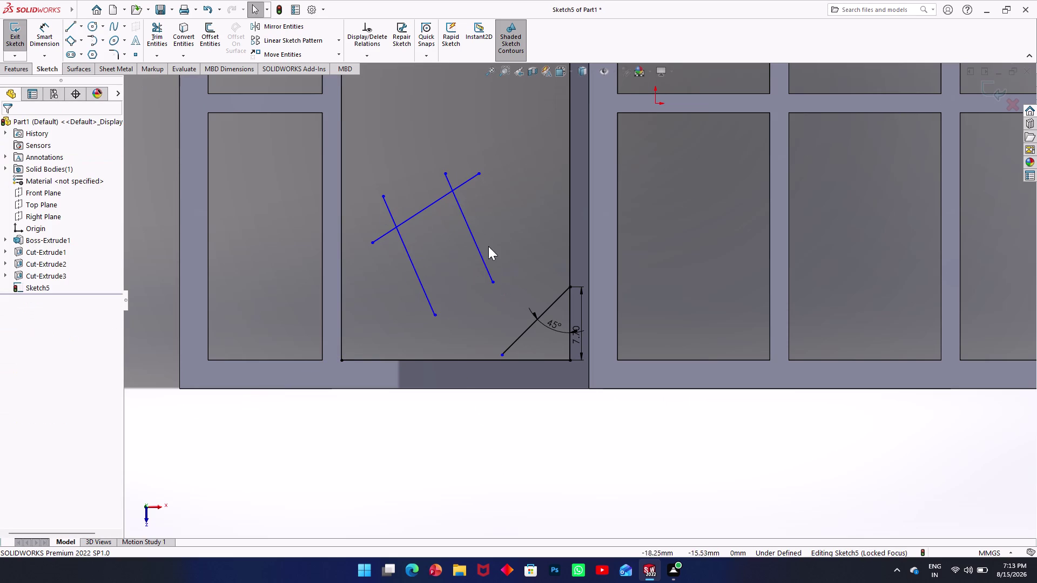
key(l)
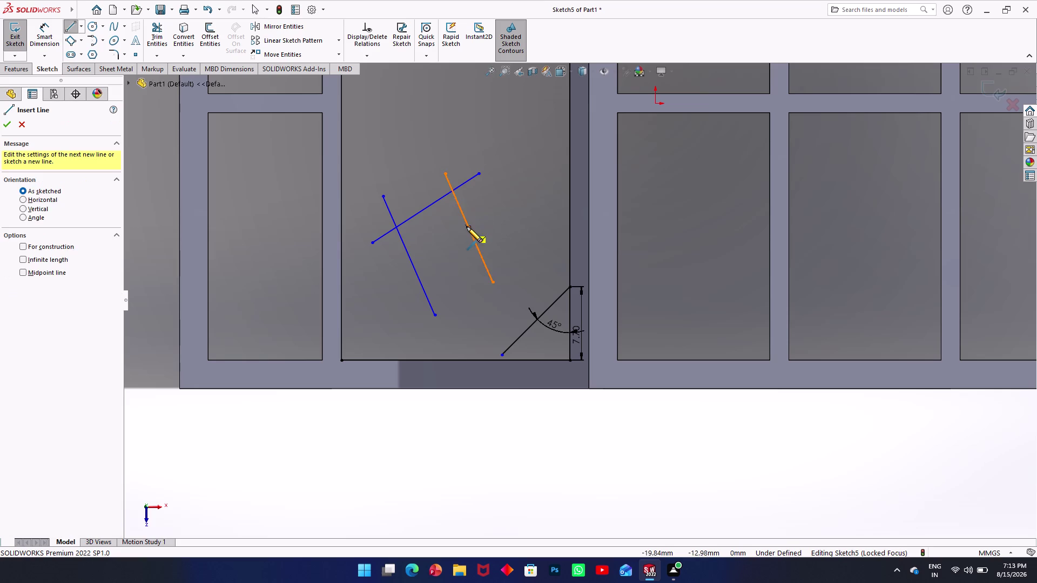
click(516, 218)
click(371, 300)
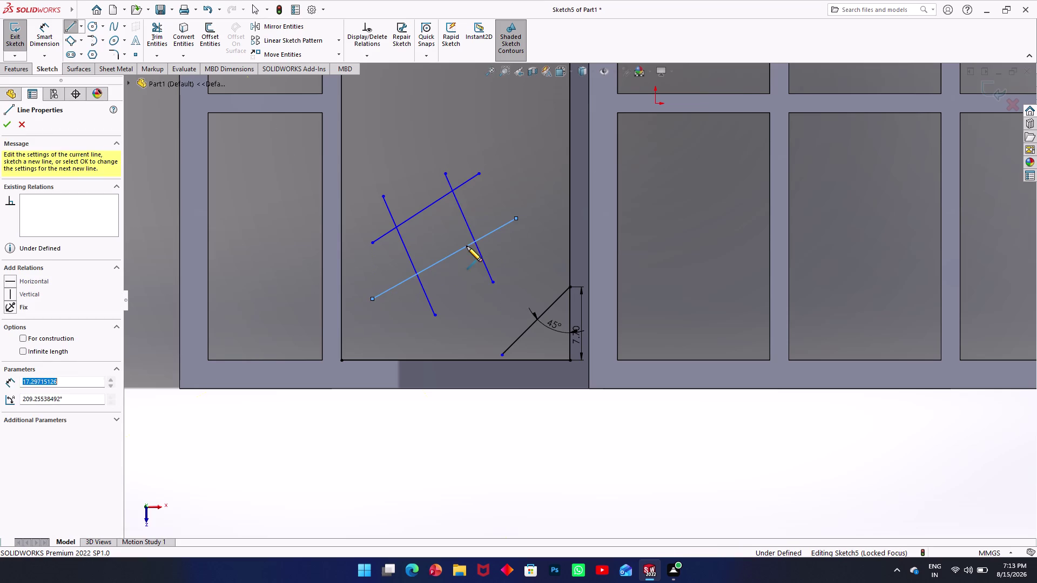
key(Escape)
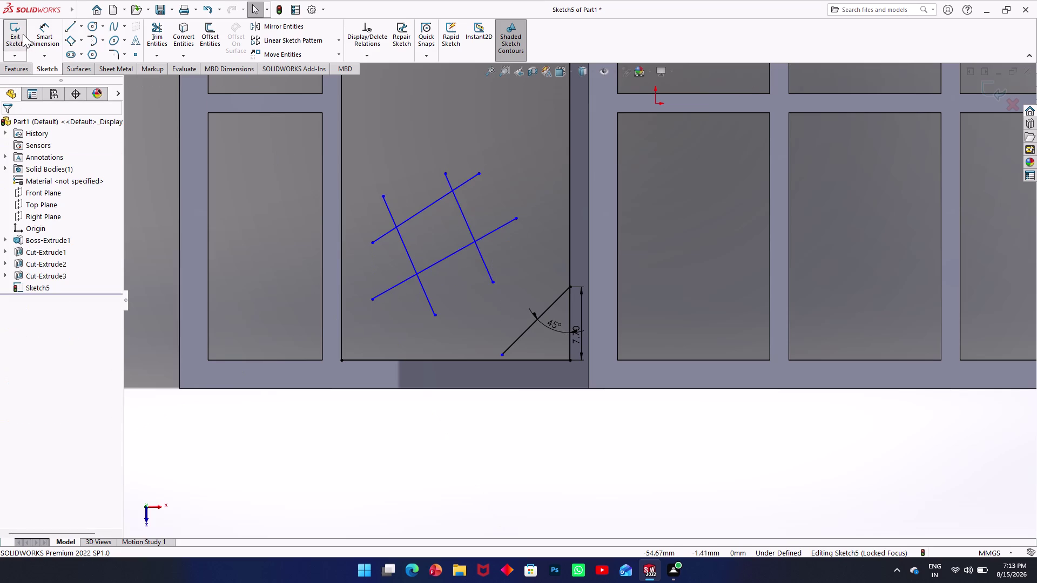
click(13, 36)
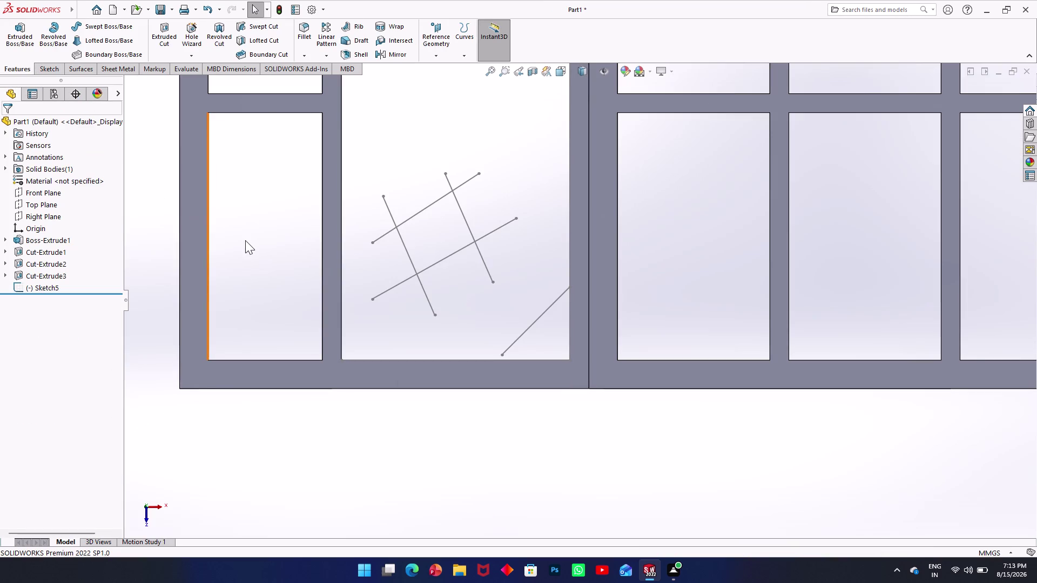
middle_drag(246, 240, 285, 214)
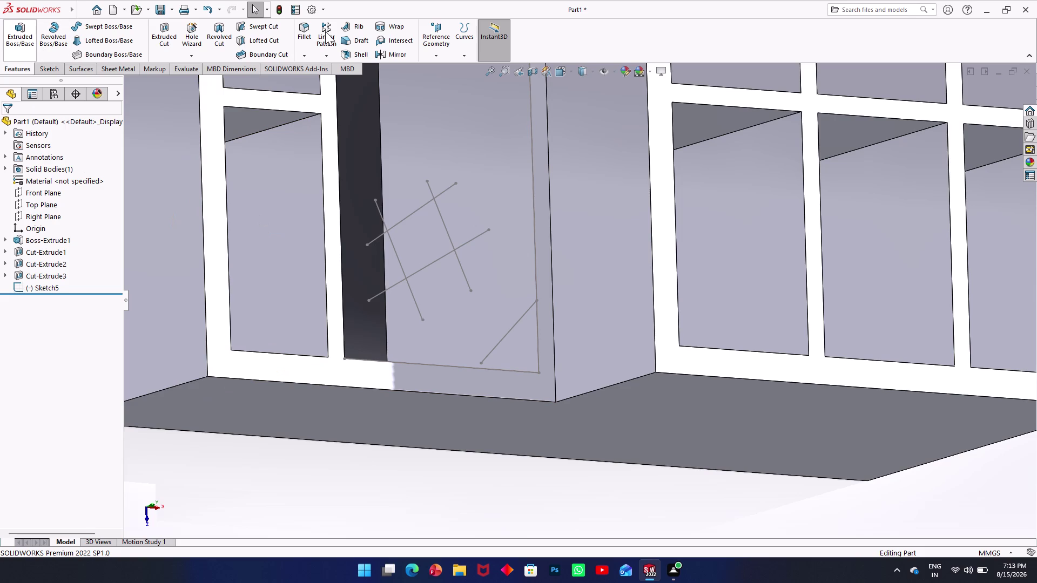
click(349, 26)
click(434, 200)
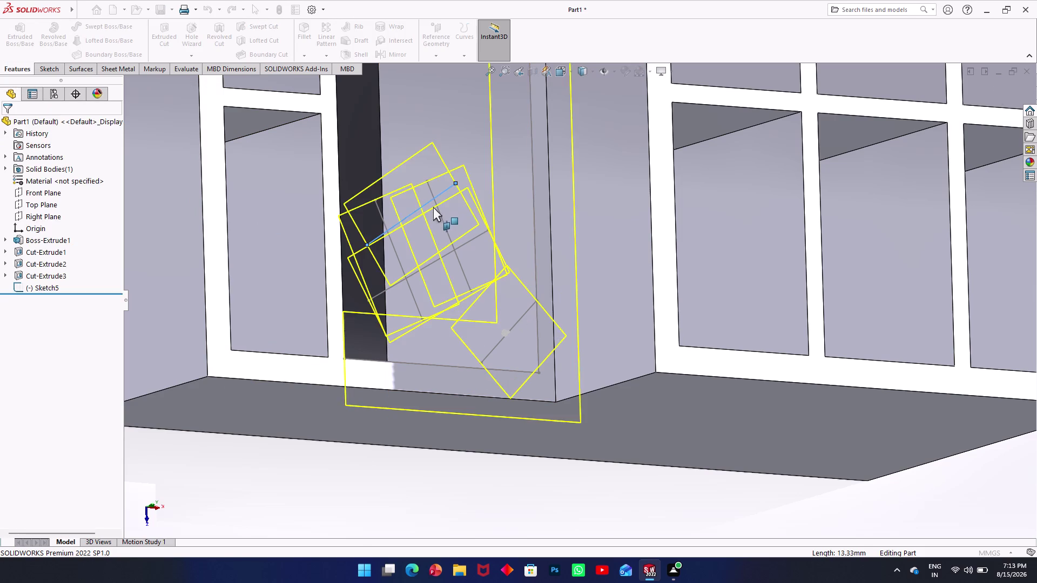
key(Escape)
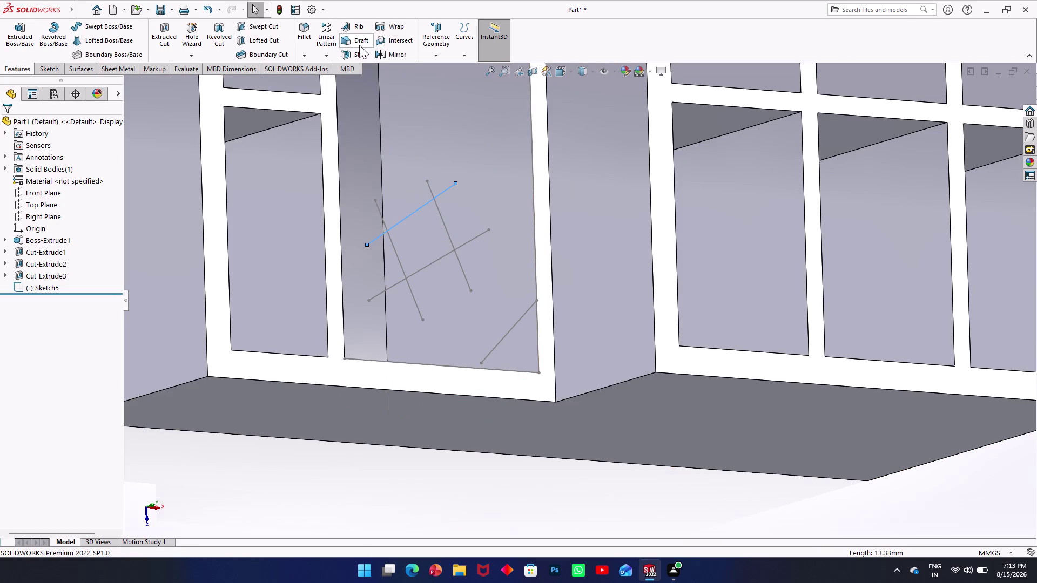
click(366, 28)
key(Escape)
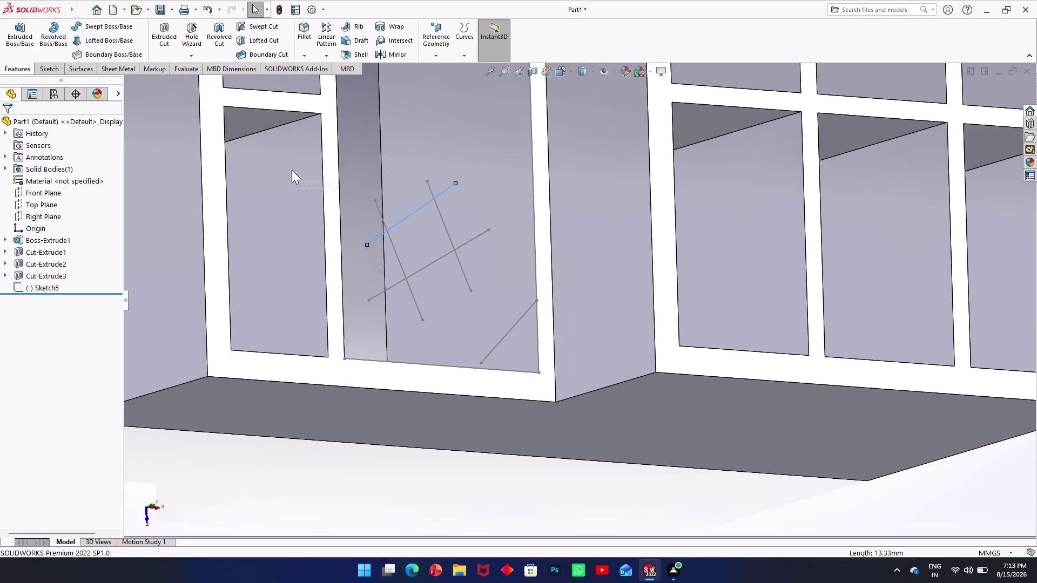
key(Escape)
click(358, 27)
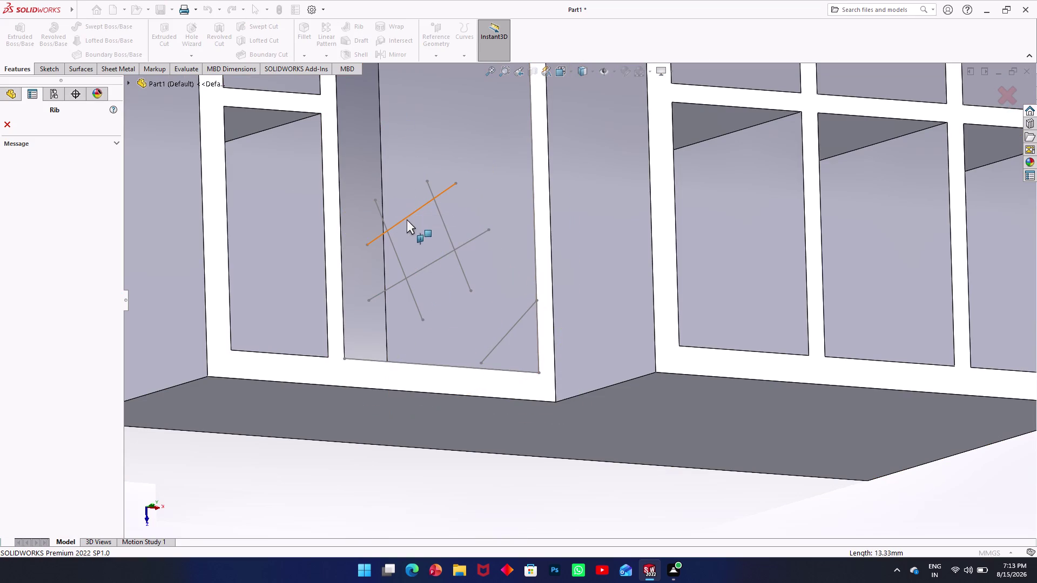
click(129, 80)
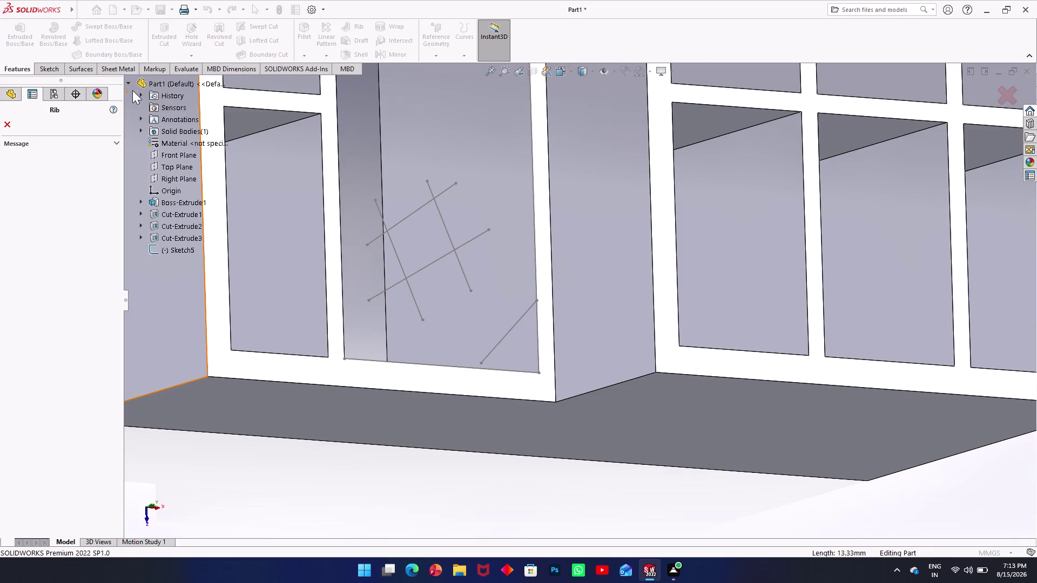
click(164, 246)
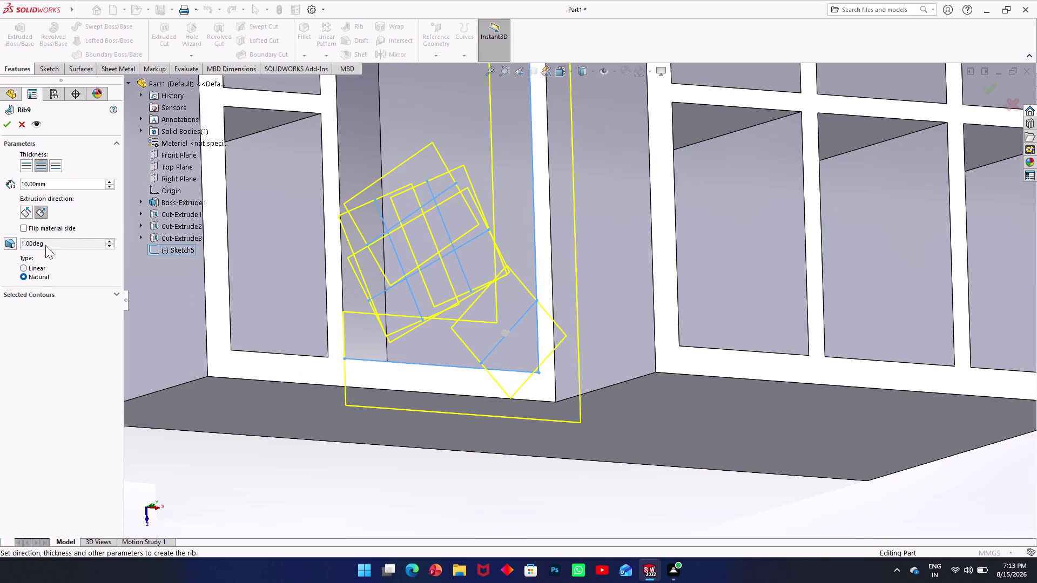
click(12, 120)
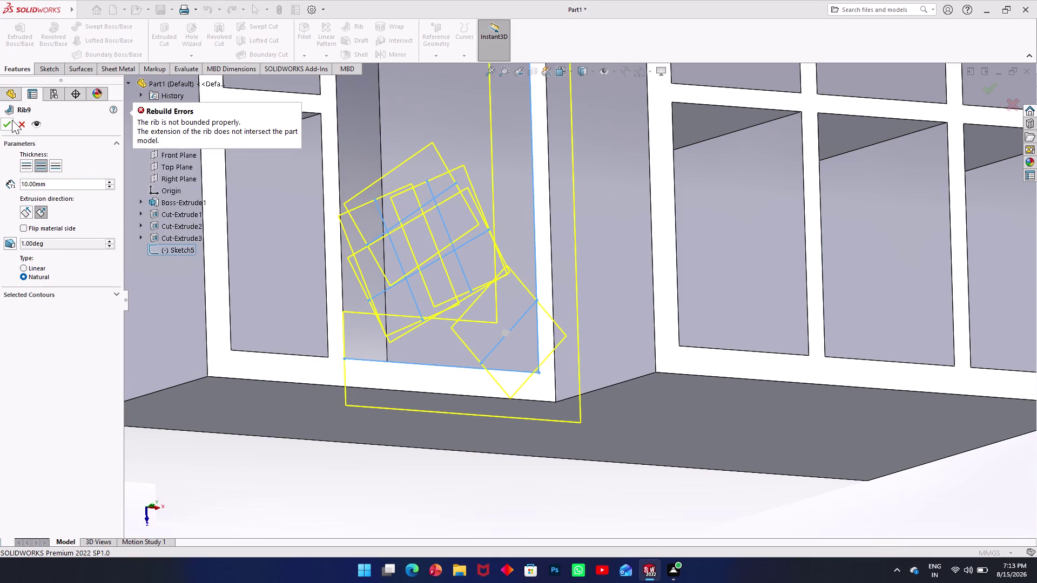
key(Escape)
key(Escape)
key(Escape)
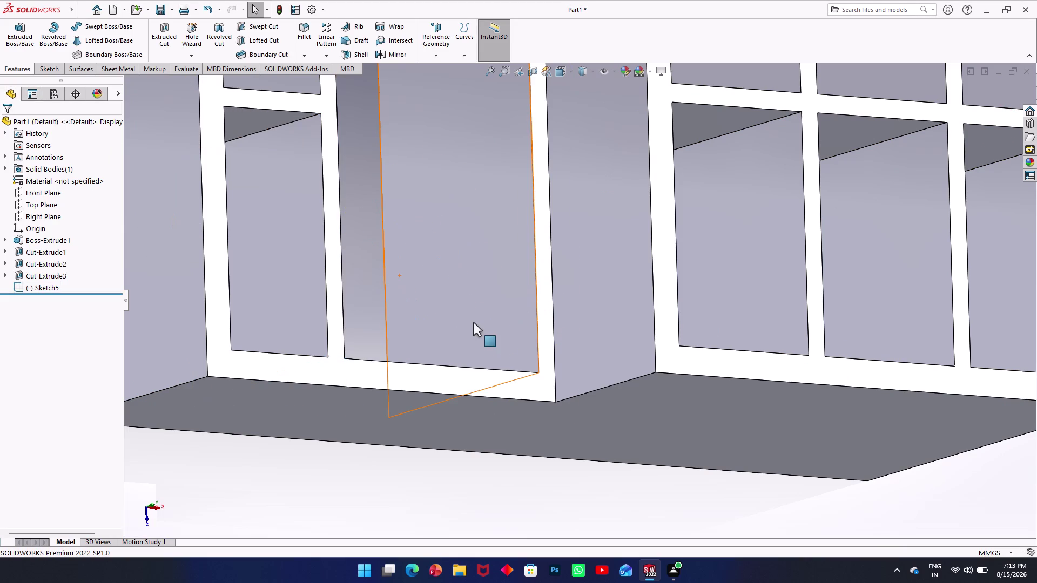